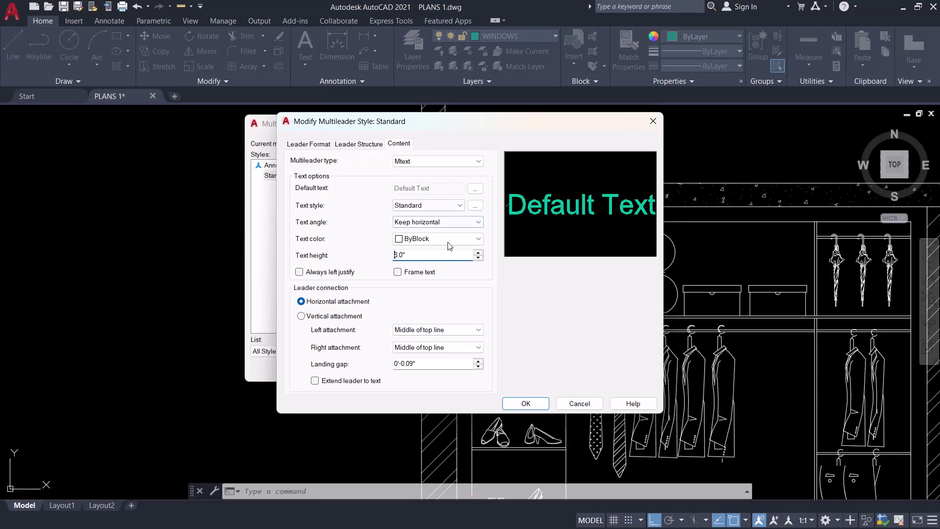
Confirm the changed multileader text settings and make Standard the current multileader style.
click(416, 257)
click(538, 405)
click(624, 167)
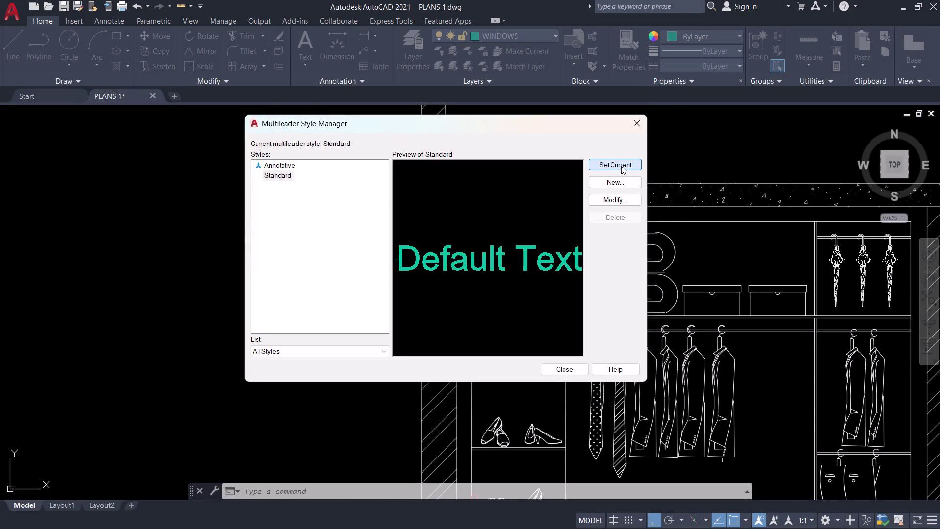
click(642, 113)
click(640, 117)
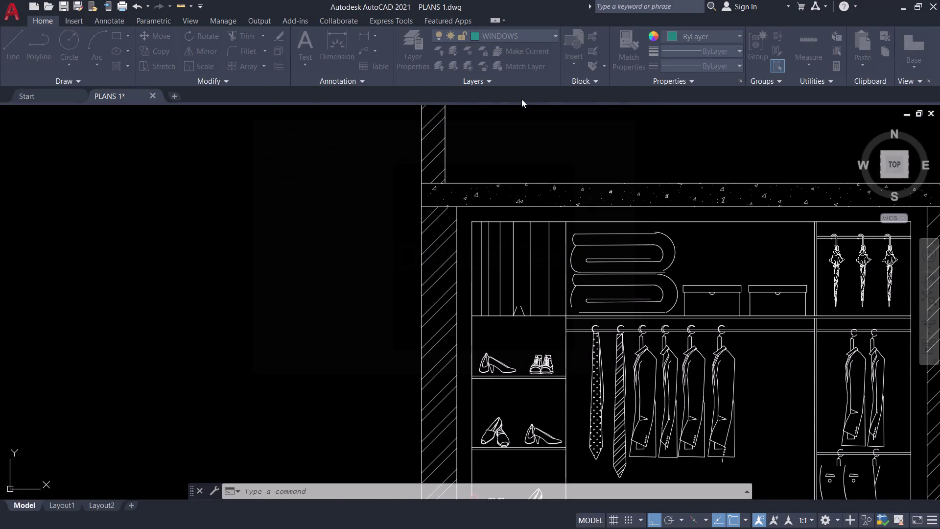
Draw an empty trial multileader at the left wall, then erase it.
click(362, 50)
click(362, 50)
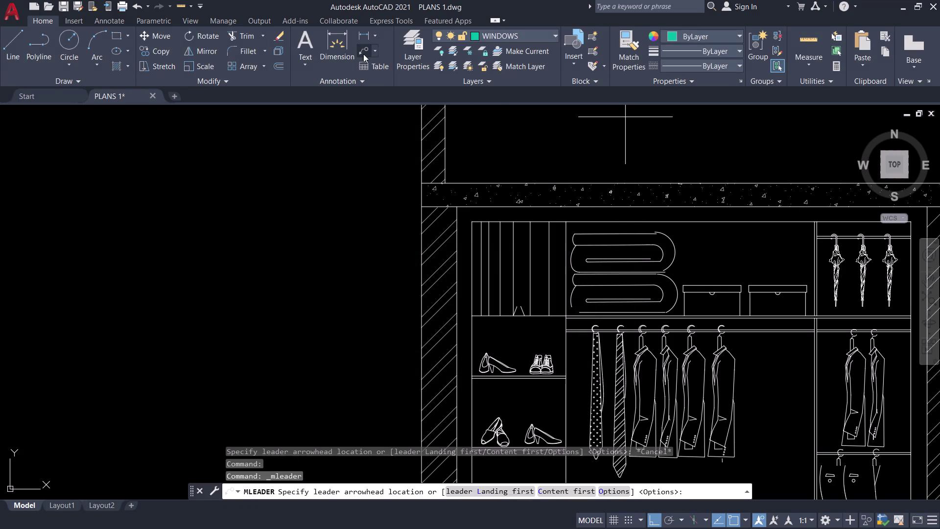
click(428, 267)
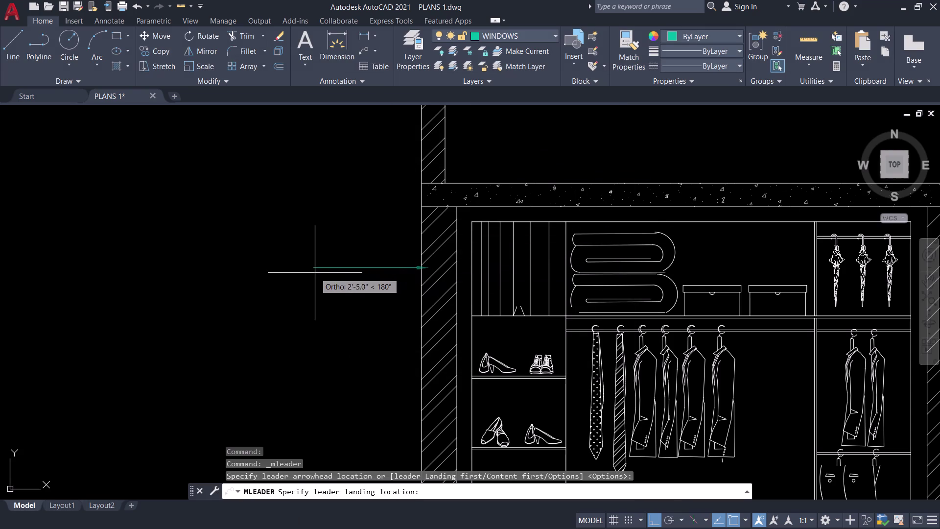
click(301, 270)
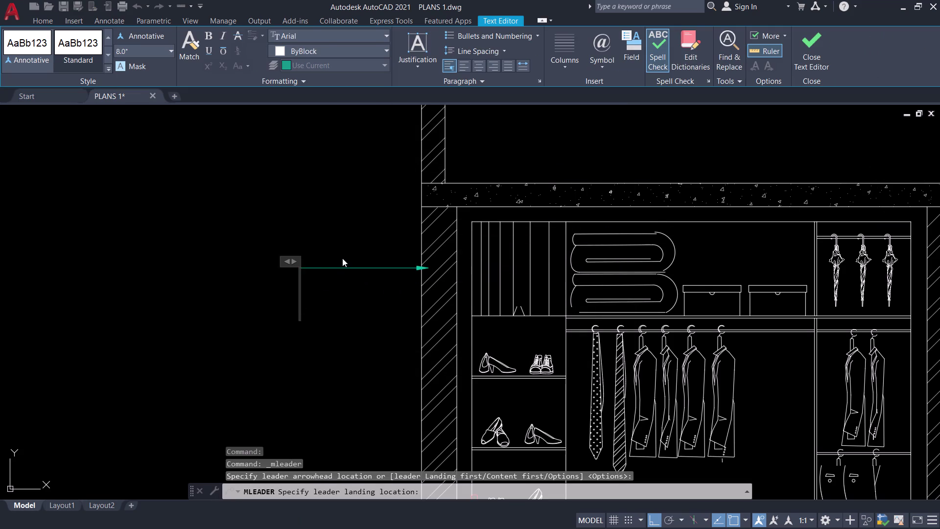
key(Escape)
click(360, 271)
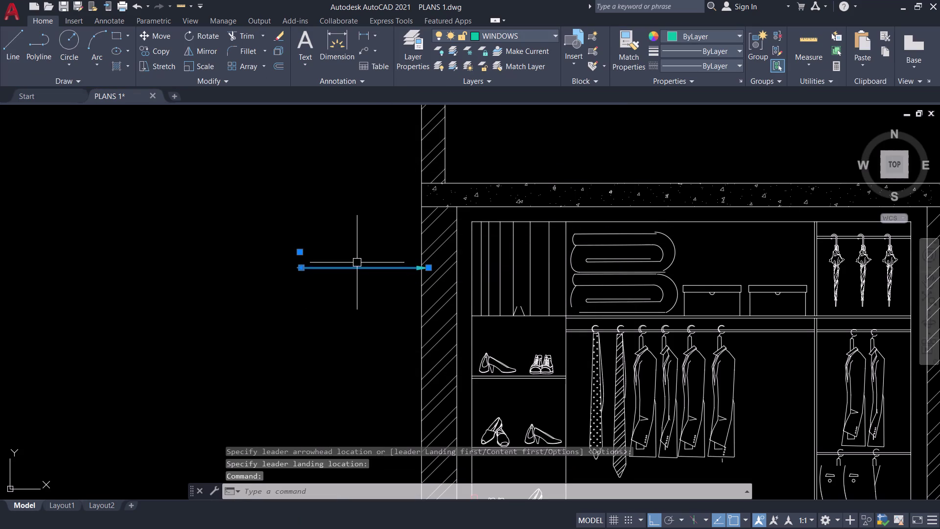
key(e)
key(space)
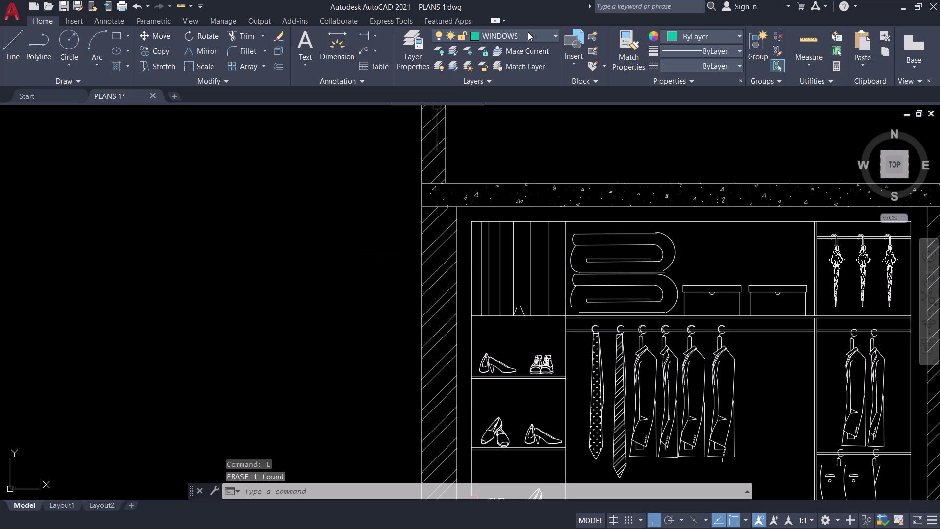
click(528, 32)
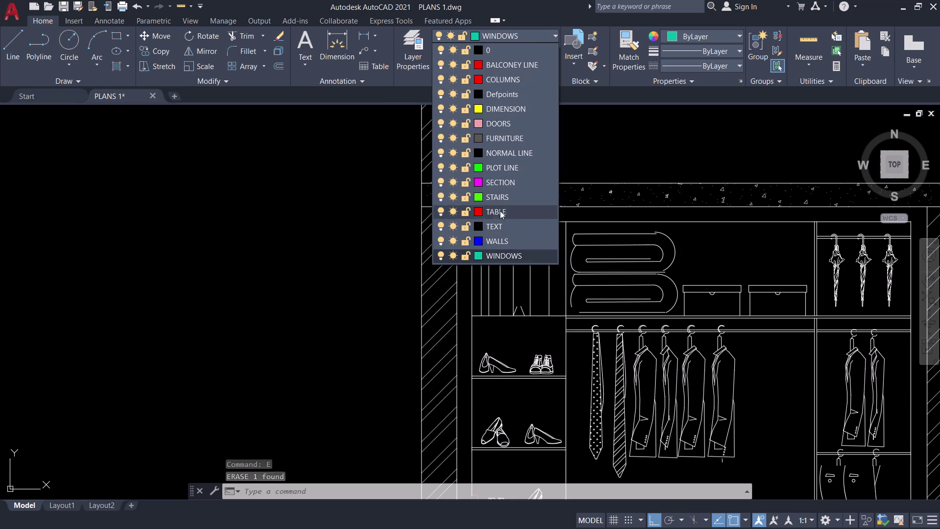
On the DIMENSION layer, point a BRICK WALL 9" multileader at the left wall, landing to its left.
click(504, 110)
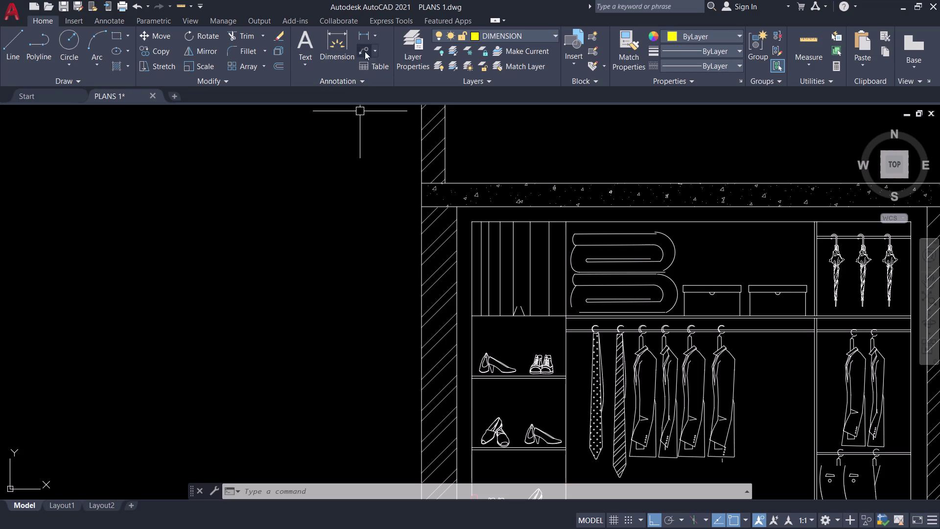
click(366, 52)
click(436, 266)
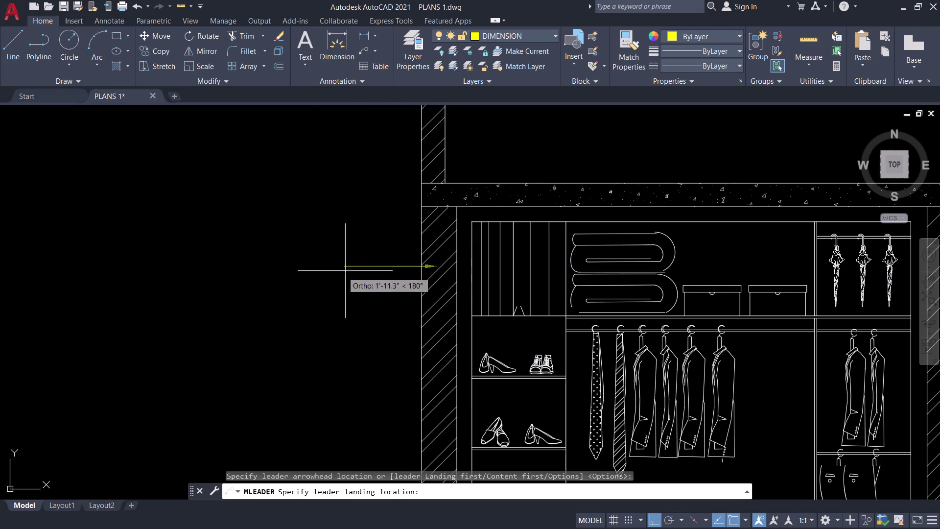
click(316, 277)
text(BR)
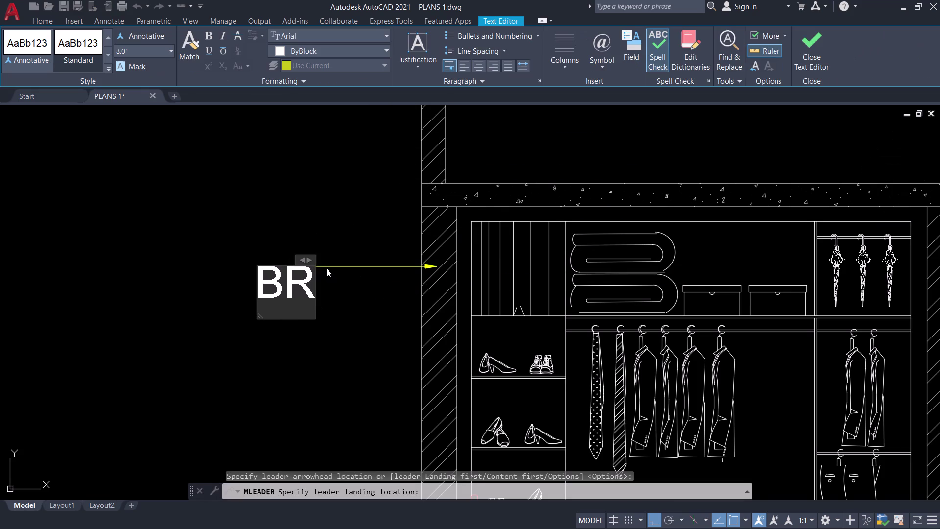
text(ICK)
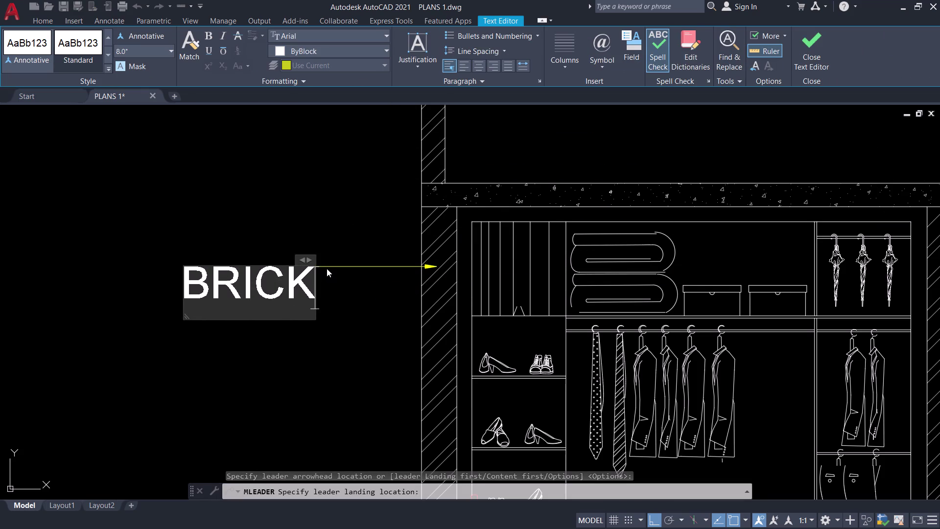
key(space)
text(WAL)
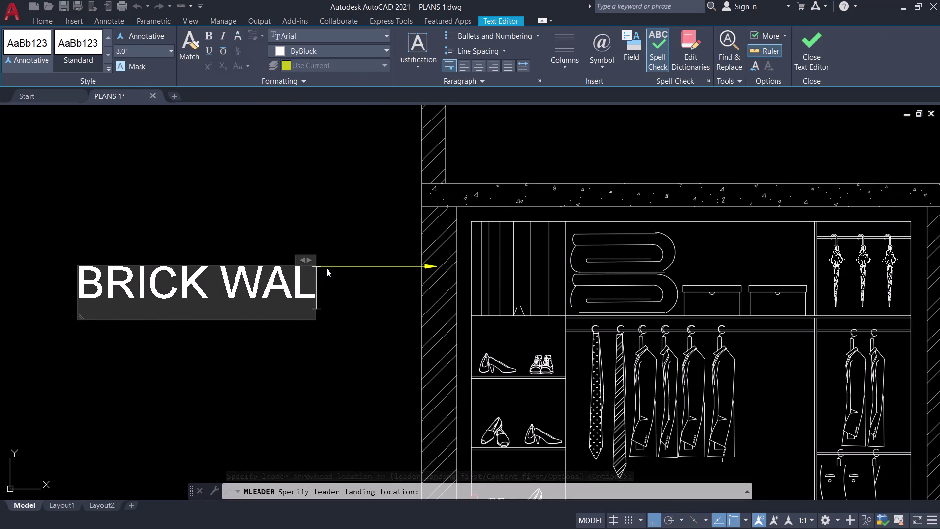
text(L)
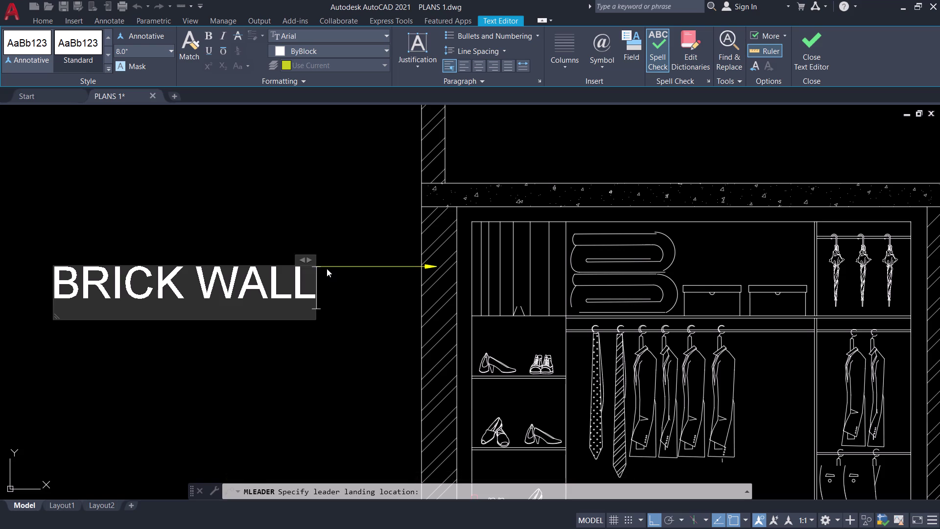
key(space)
text(9)
key(shift+quotedbl)
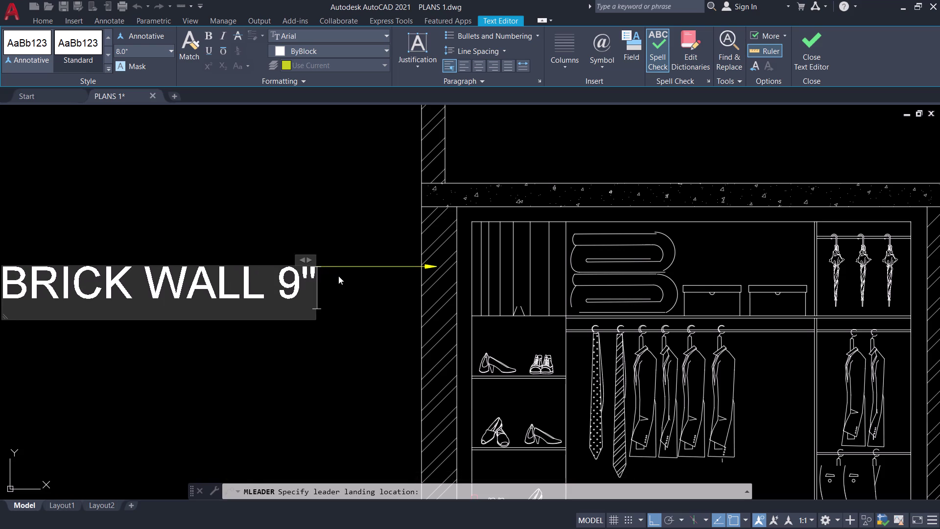
click(336, 227)
scroll(down, 3)
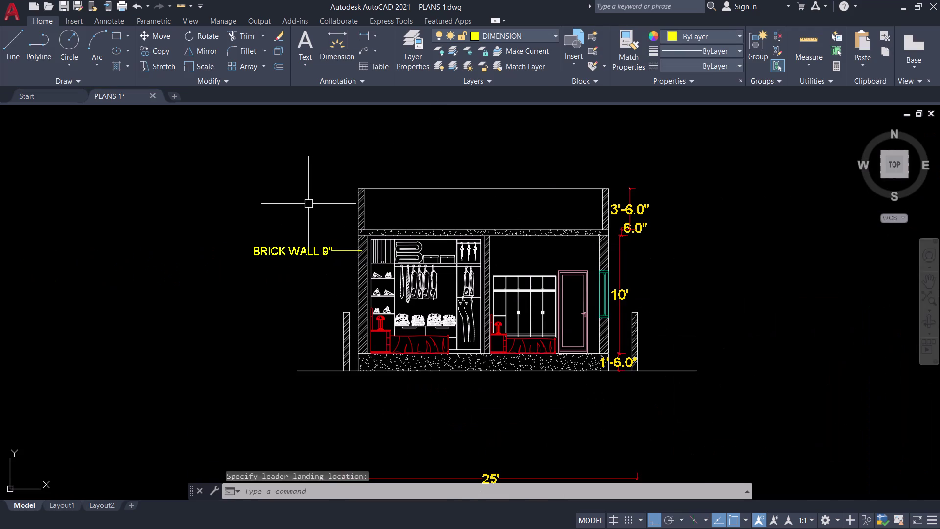
middle_drag(306, 203, 220, 205)
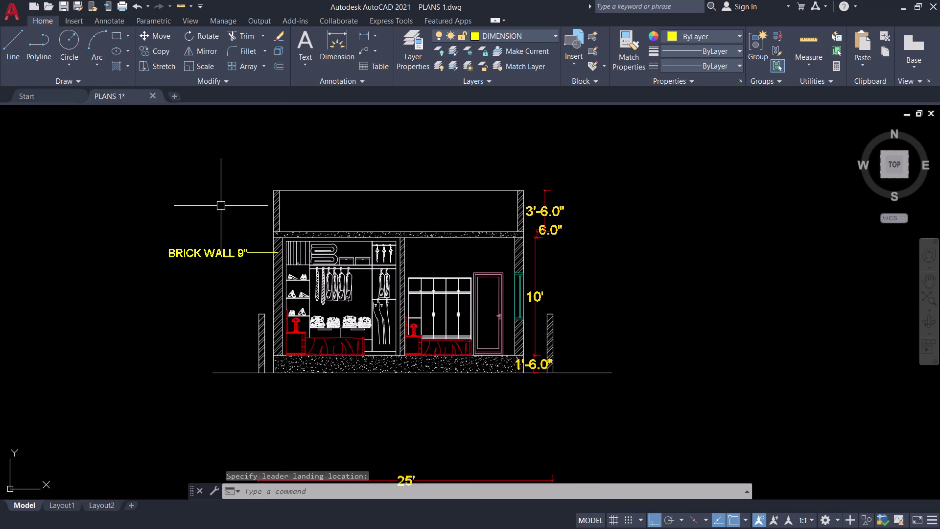
Point a PARAPET WALL multileader at the wall above the roof slab, landing to its left.
key(space)
scroll(up, 3)
scroll(up, 3)
click(361, 176)
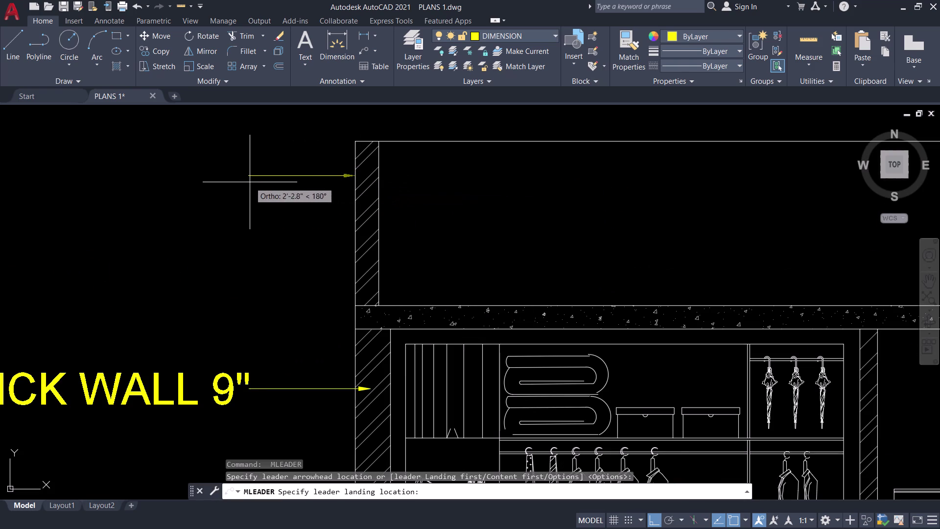
click(230, 180)
text(PAP)
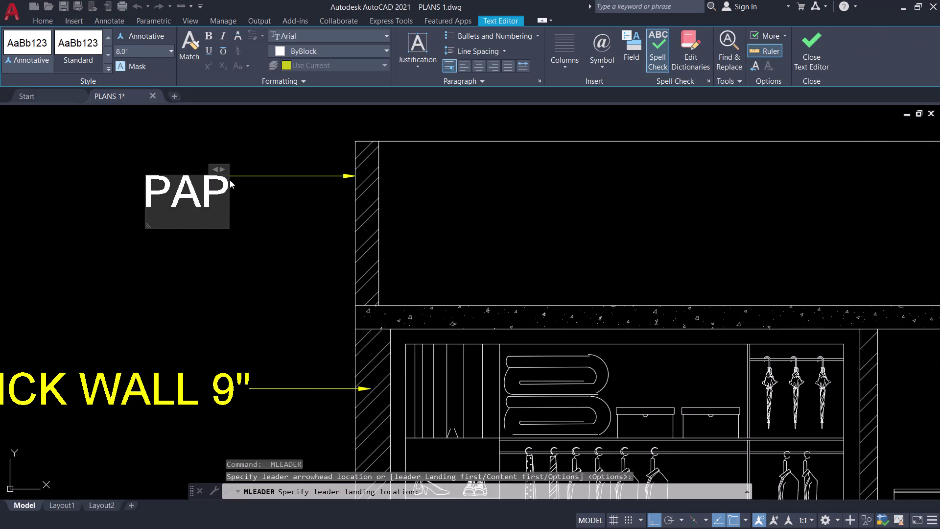
key(BackSpace)
text(RAP)
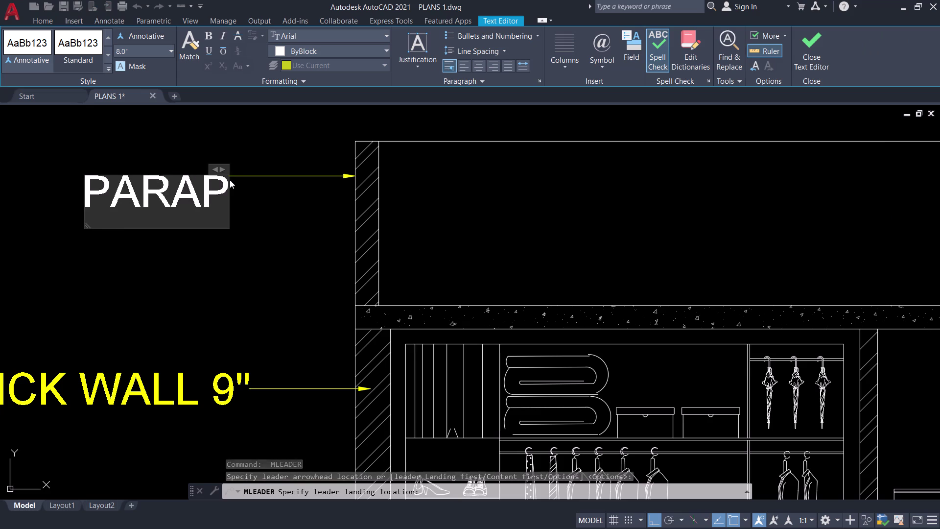
text(ET)
key(space)
text(WA)
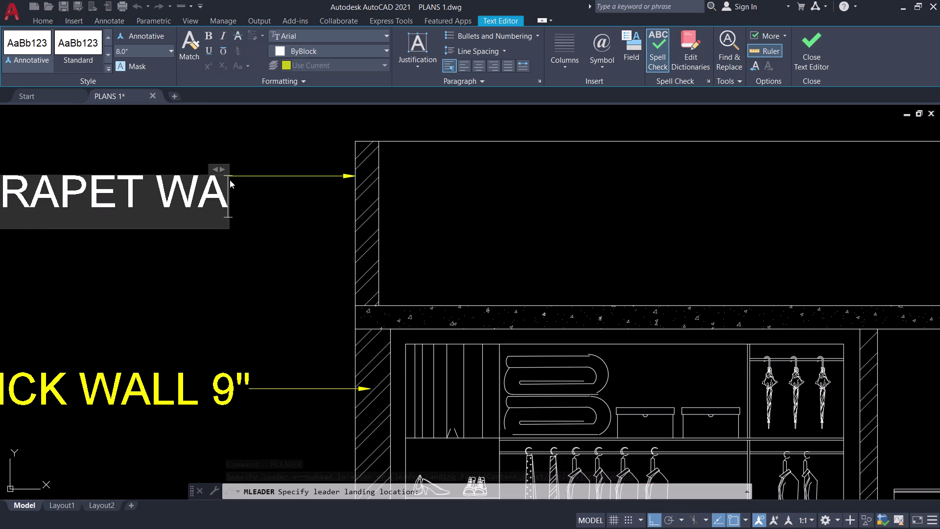
text(LL)
click(294, 232)
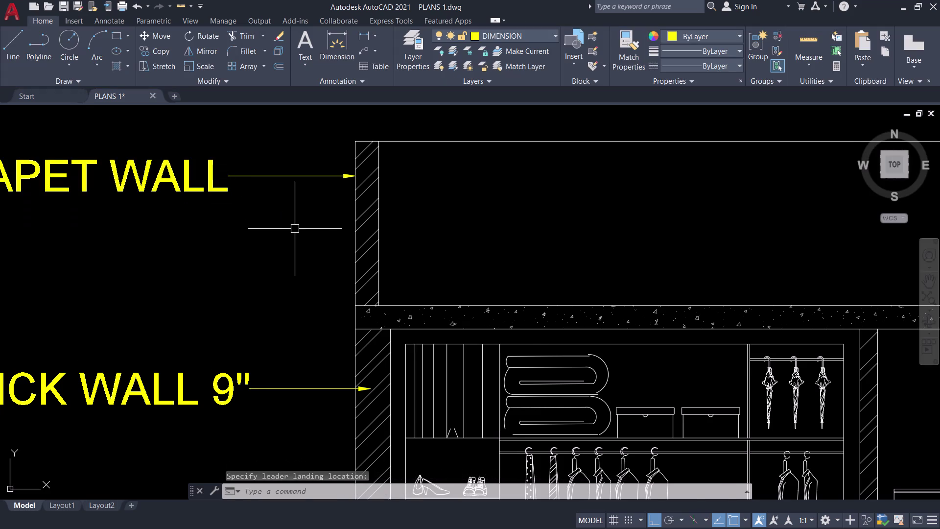
scroll(down, 3)
scroll(down, 3)
Label the low compound wall left of the elevation with a COMPUND WALL 6" multileader.
middle_drag(281, 229, 217, 226)
key(space)
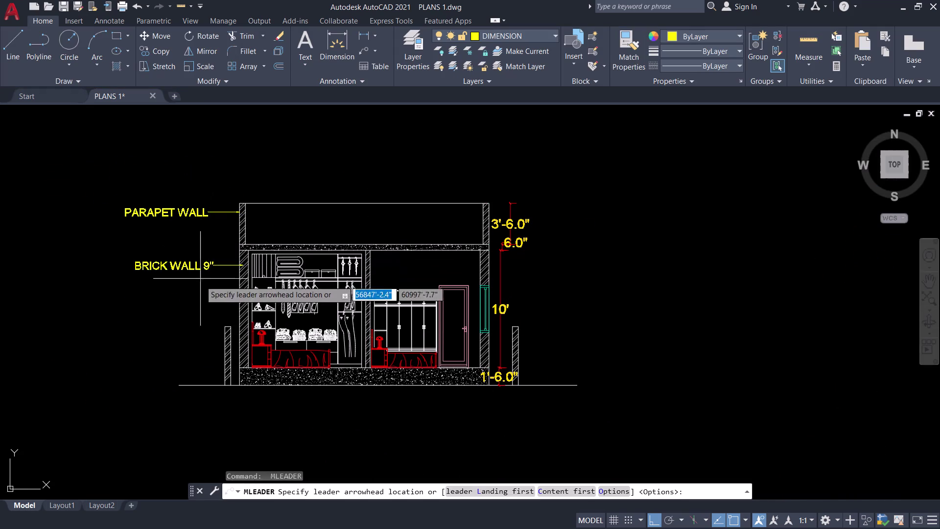
scroll(up, 3)
scroll(up, 3)
click(228, 299)
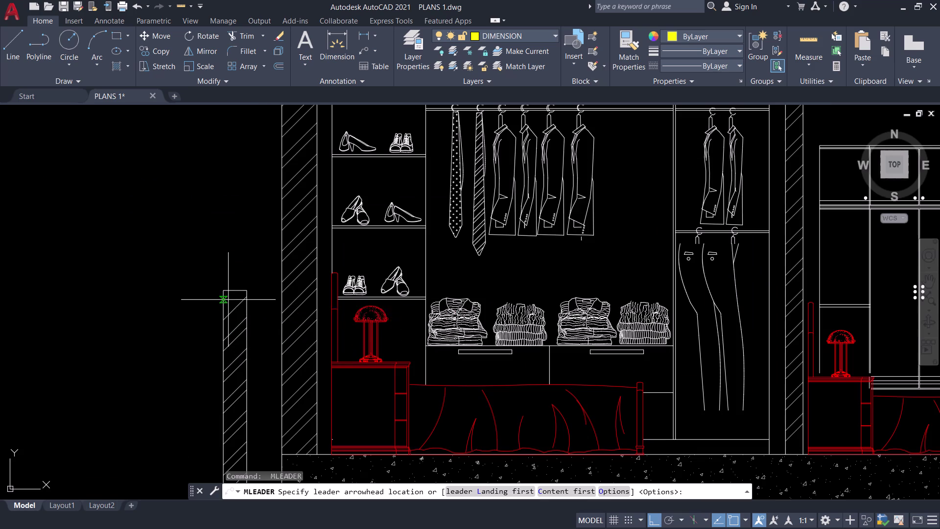
scroll(down, 3)
click(105, 297)
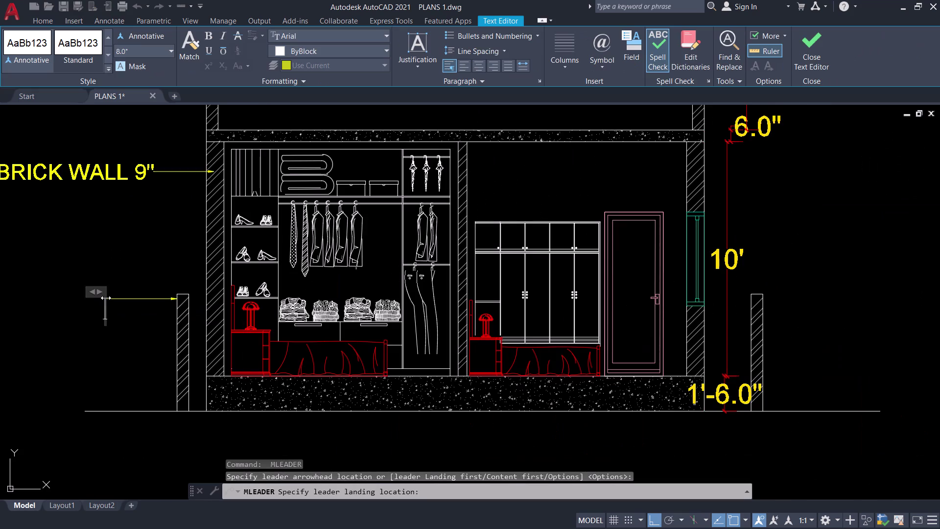
text(COMPU)
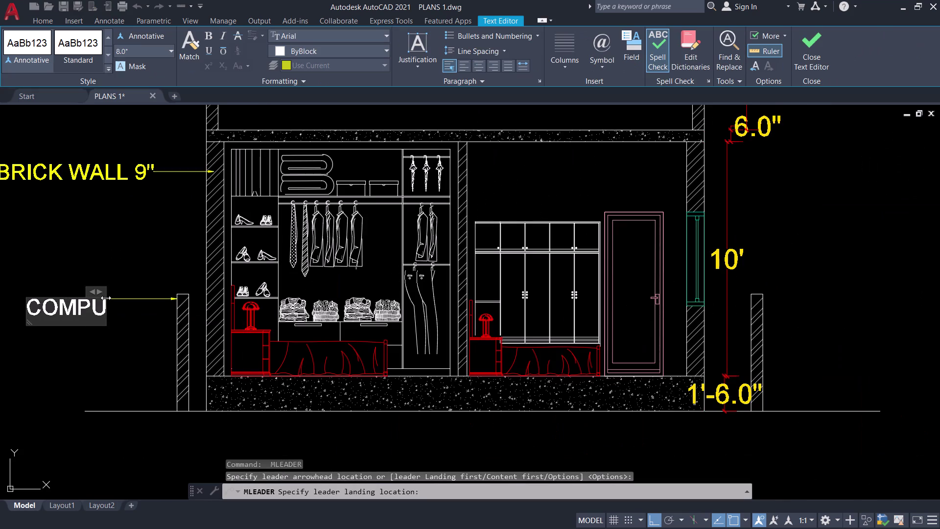
text(ND)
key(space)
text(WA)
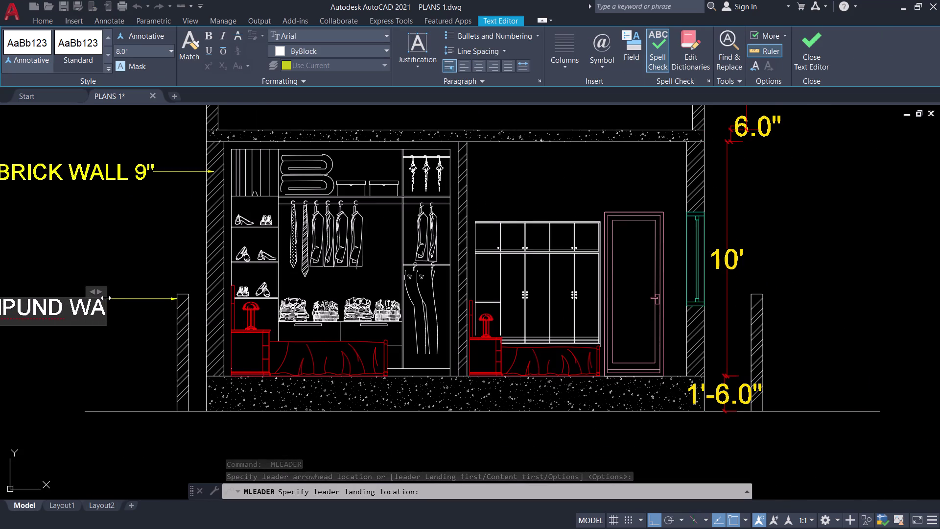
text(LL)
key(space)
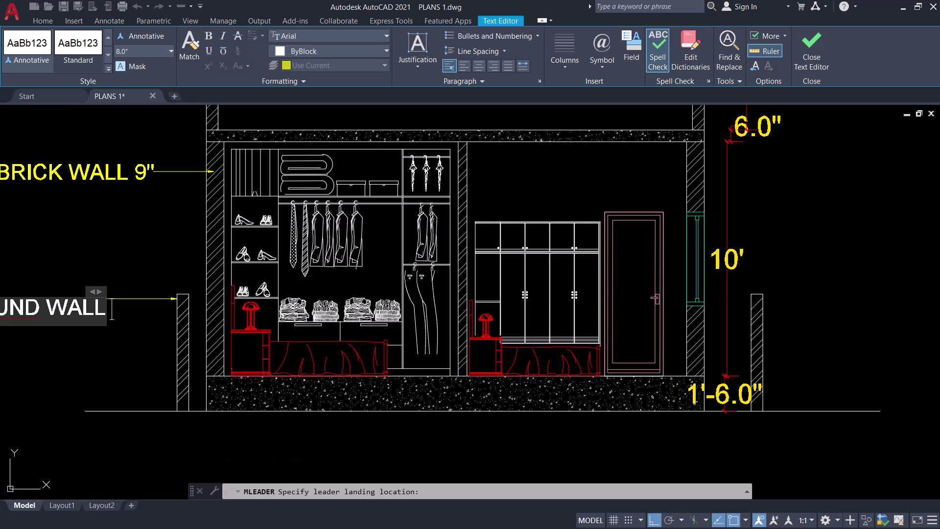
text(6")
click(132, 259)
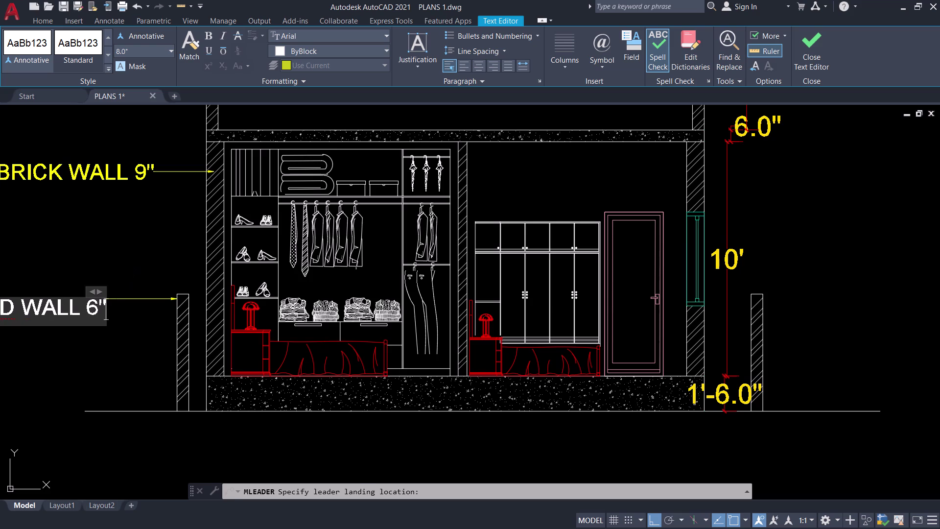
scroll(down, 3)
middle_drag(116, 273, 170, 271)
middle_drag(160, 271, 121, 270)
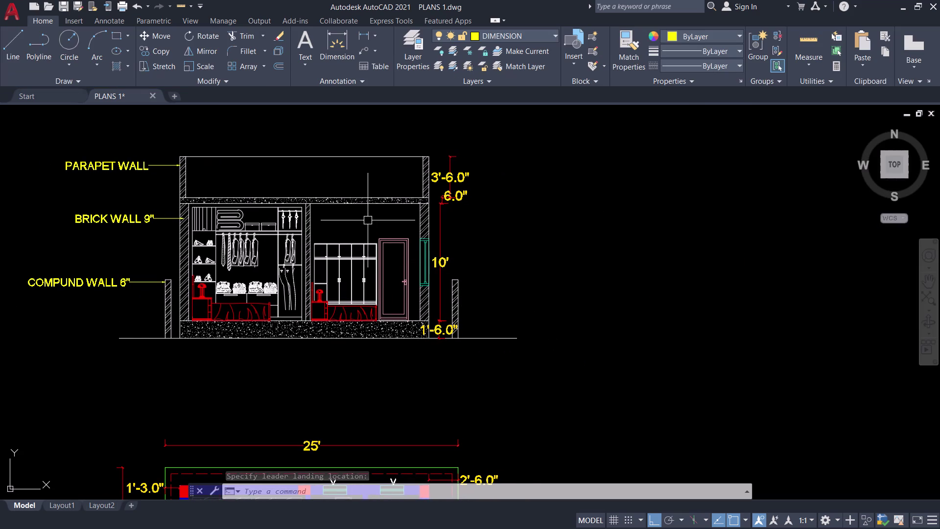
key(space)
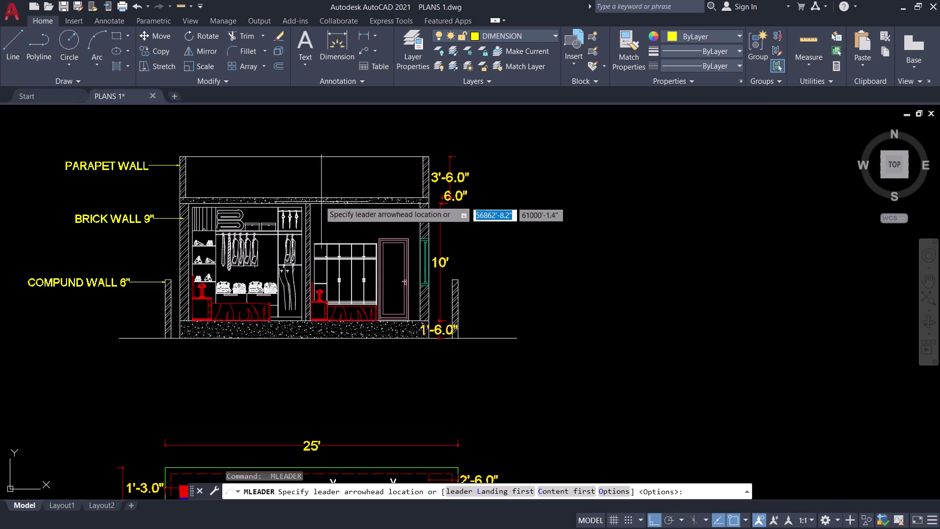
Draw a SLAB multileader from the roof slab to a landing above it.
scroll(up, 3)
click(289, 211)
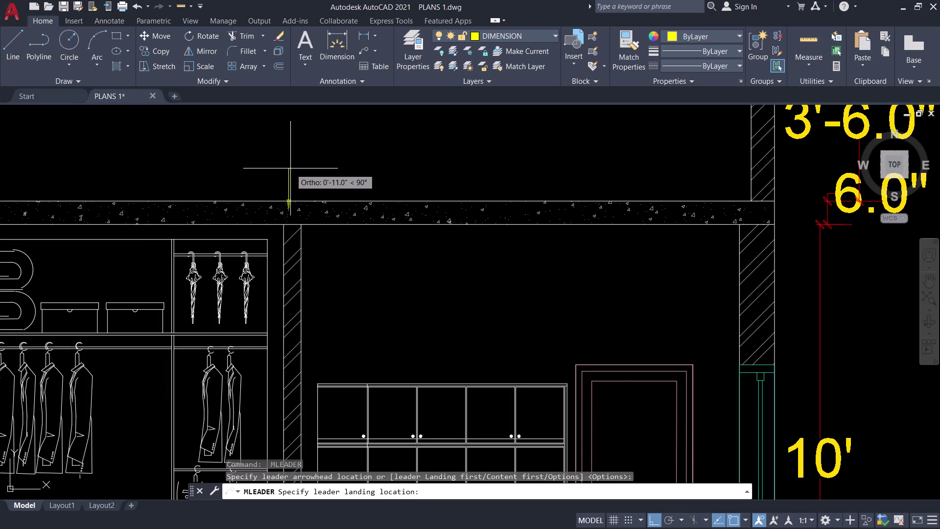
click(290, 169)
scroll(up, 3)
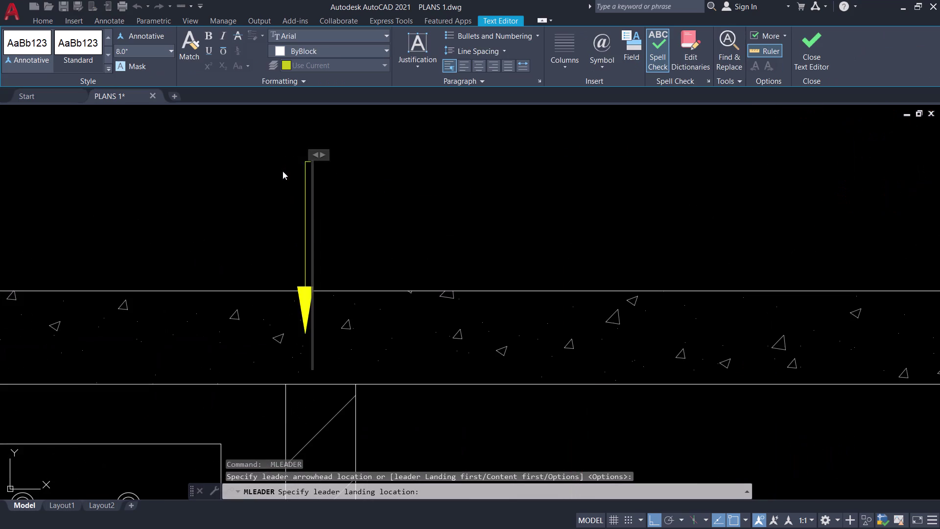
scroll(up, 3)
scroll(down, 3)
scroll(down, 3)
text(SLA)
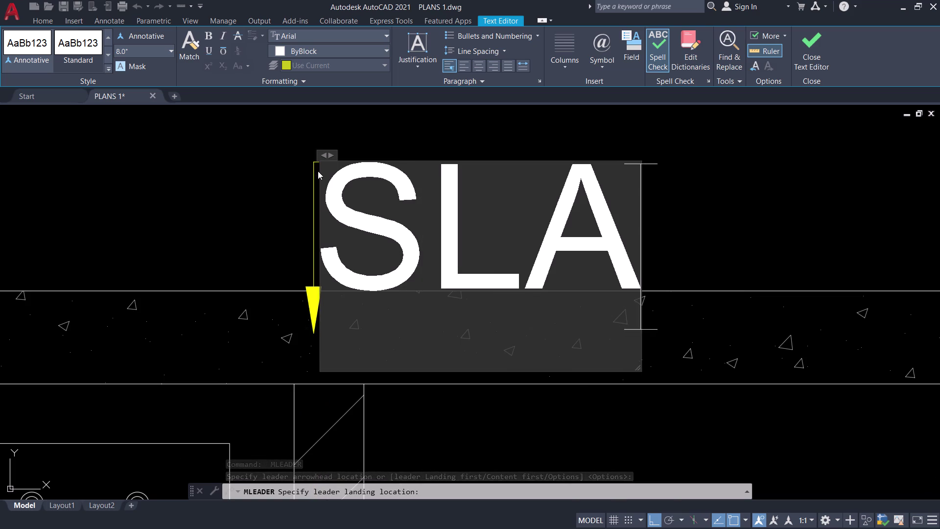
text(B)
click(300, 176)
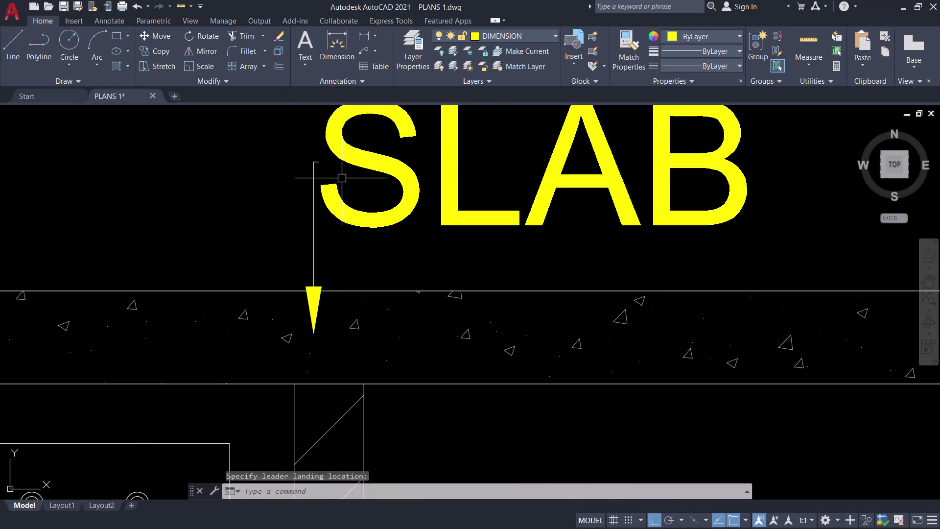
Move the SLAB leader's landing farther to the right.
scroll(down, 3)
click(329, 170)
scroll(up, 3)
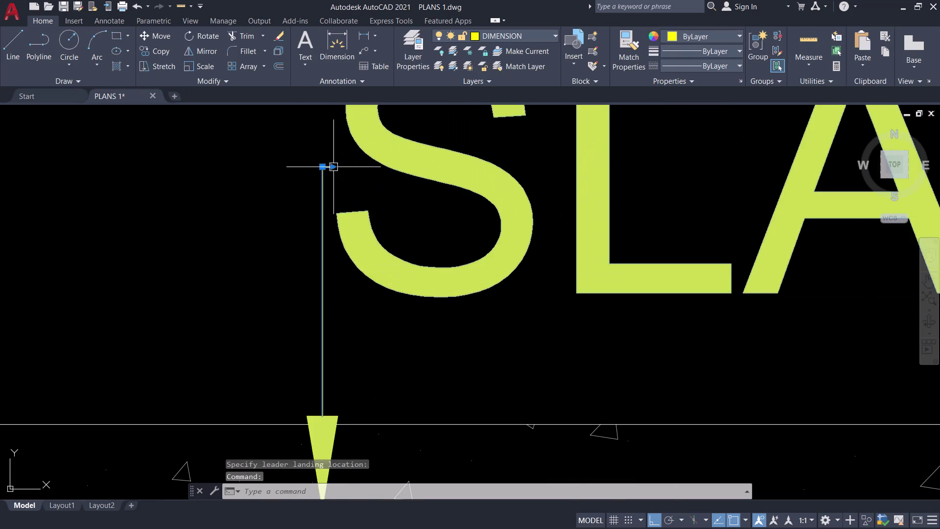
click(333, 168)
scroll(down, 3)
click(462, 169)
scroll(down, 3)
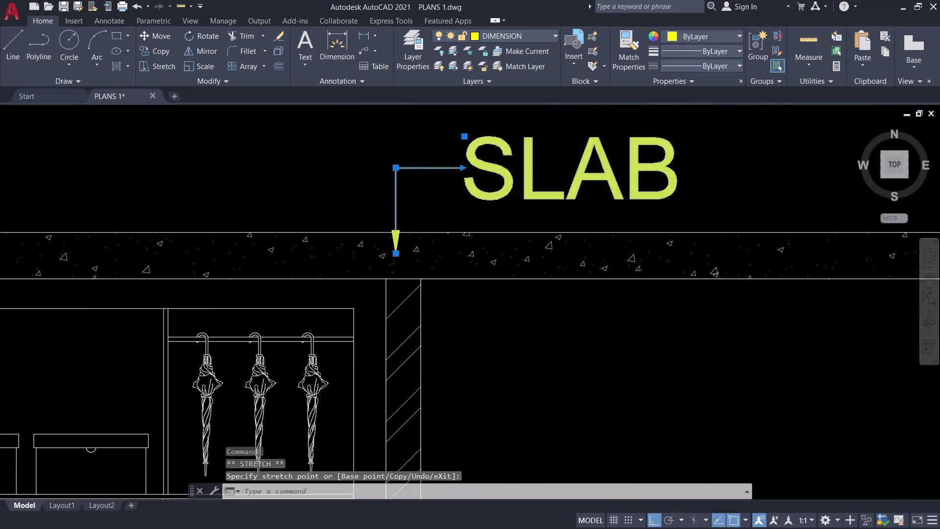
key(Escape)
scroll(down, 3)
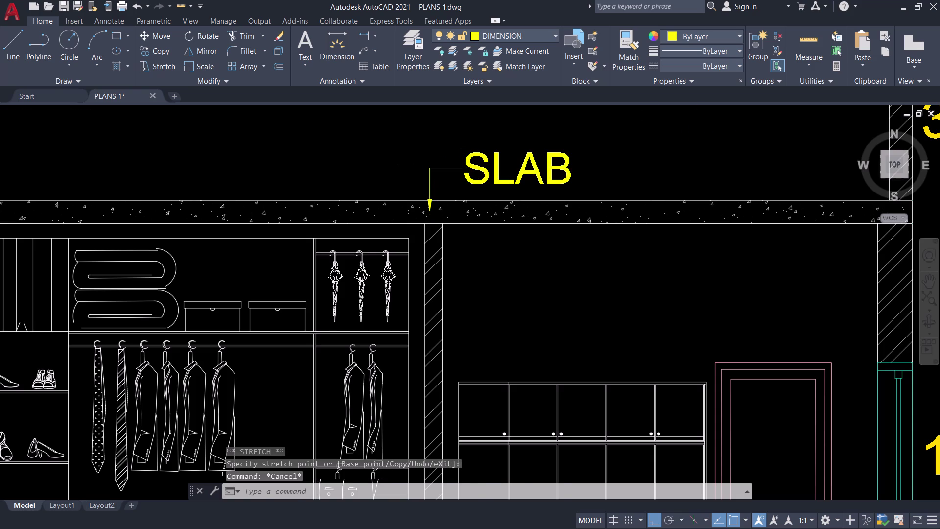
scroll(down, 3)
middle_drag(398, 163, 422, 132)
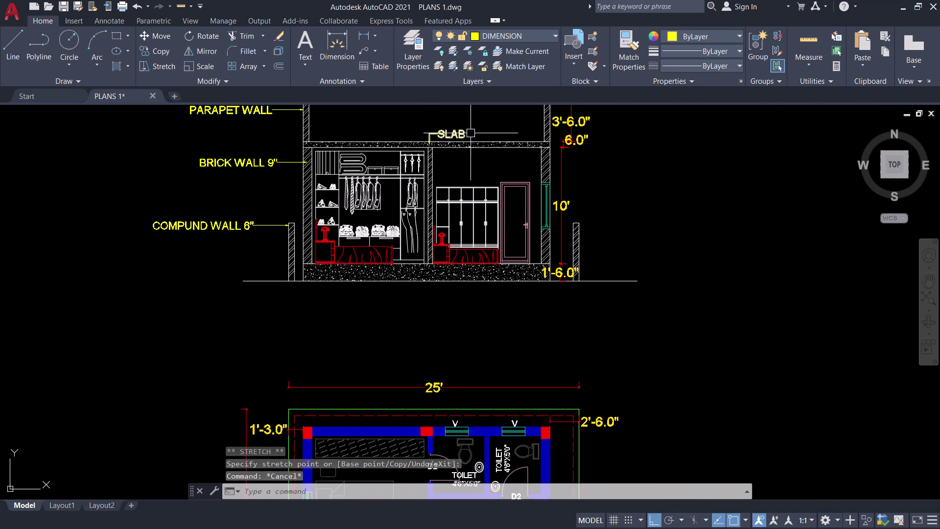
scroll(up, 3)
Edit the leader text so it reads SLAB 6".
click(442, 136)
click(445, 137)
double_click(441, 136)
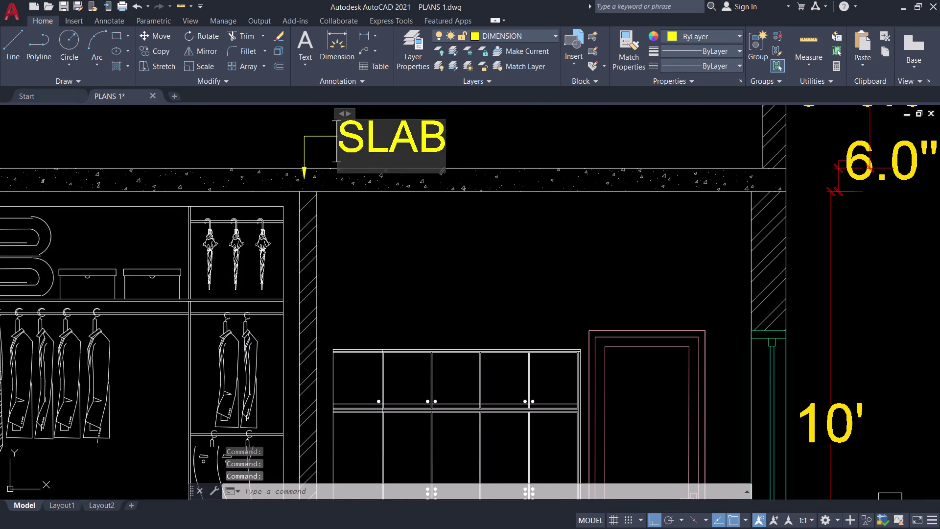
click(446, 138)
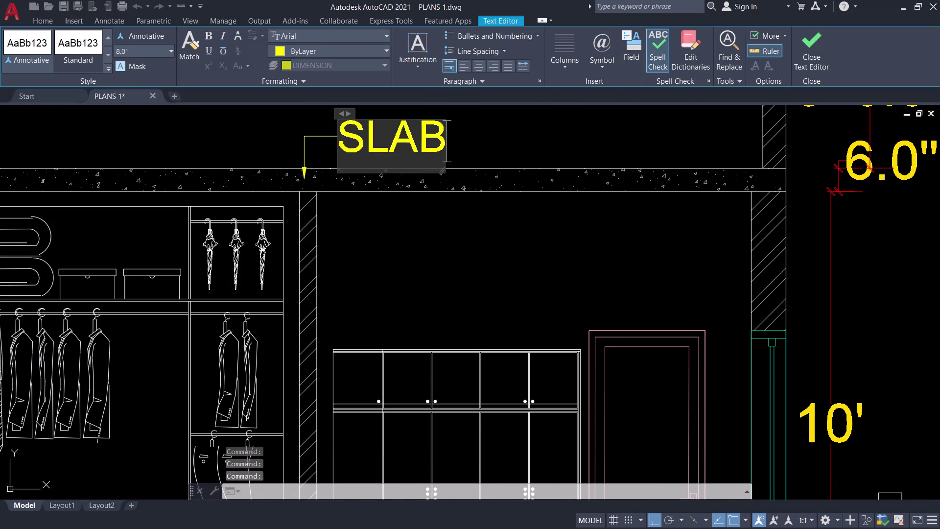
key(space)
text(6")
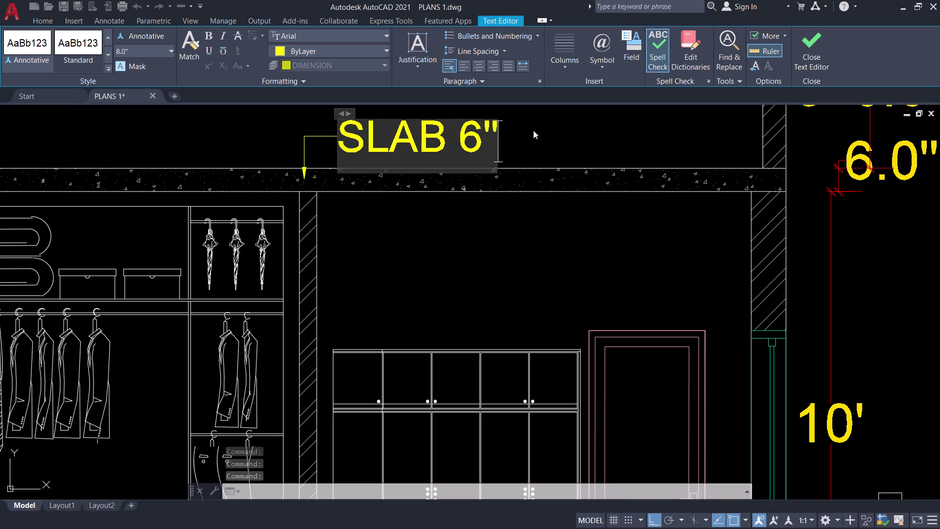
click(542, 131)
scroll(down, 3)
Dimension the left compound wall height as 5' with a linear dimension.
scroll(down, 3)
middle_drag(480, 211, 491, 196)
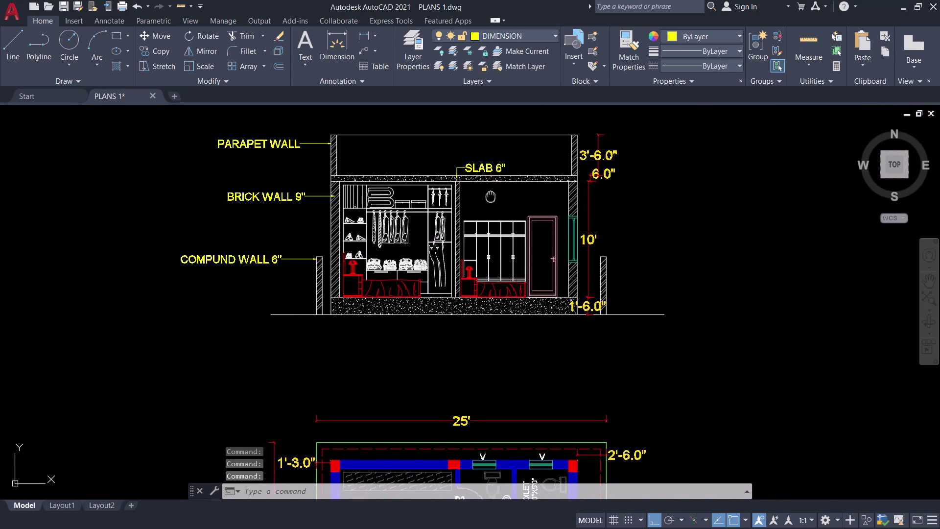
middle_drag(490, 196, 532, 149)
scroll(up, 3)
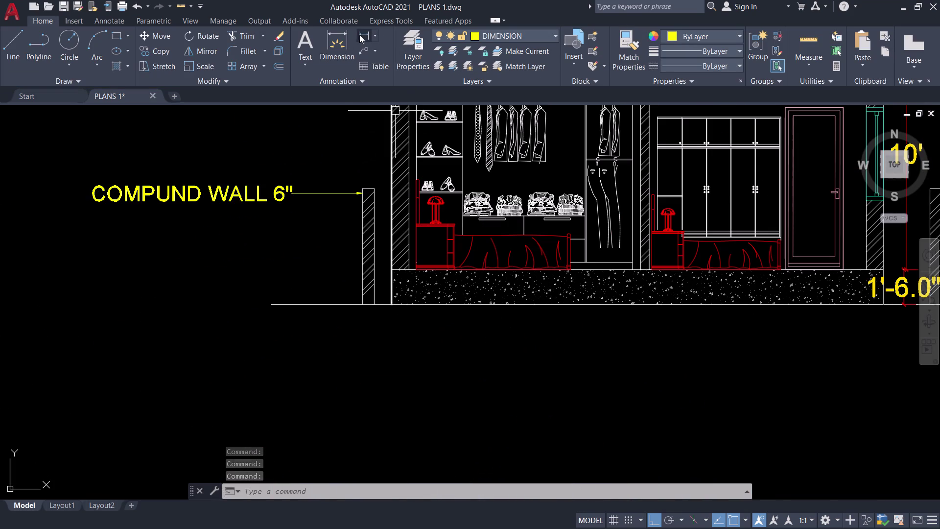
click(360, 35)
click(362, 190)
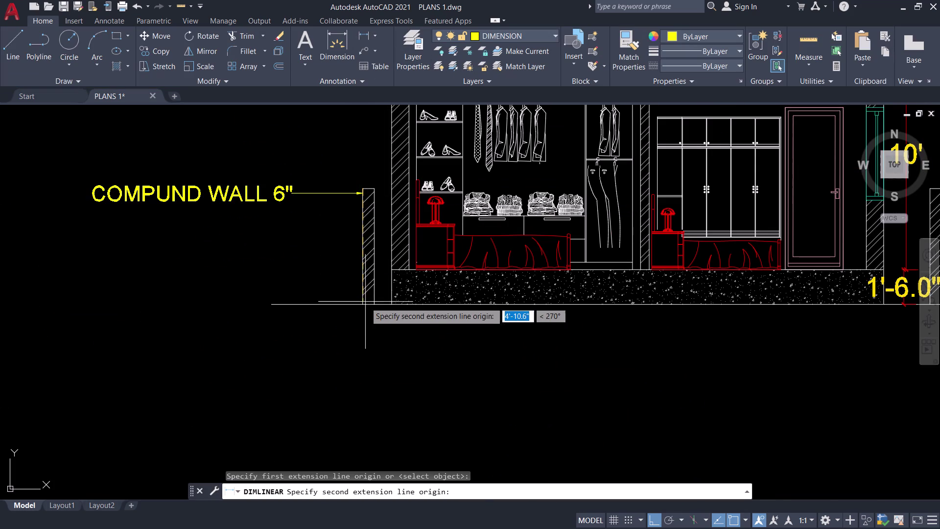
click(363, 303)
click(340, 287)
scroll(down, 3)
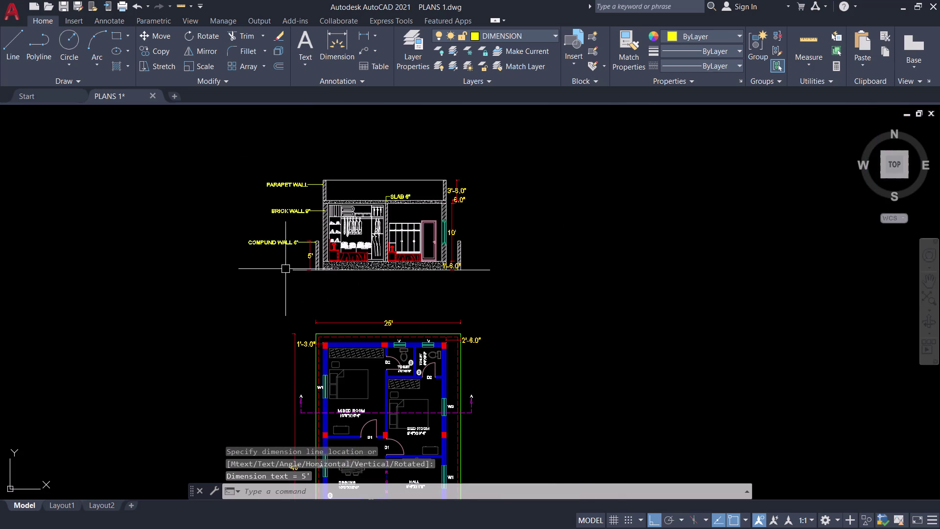
key(Escape)
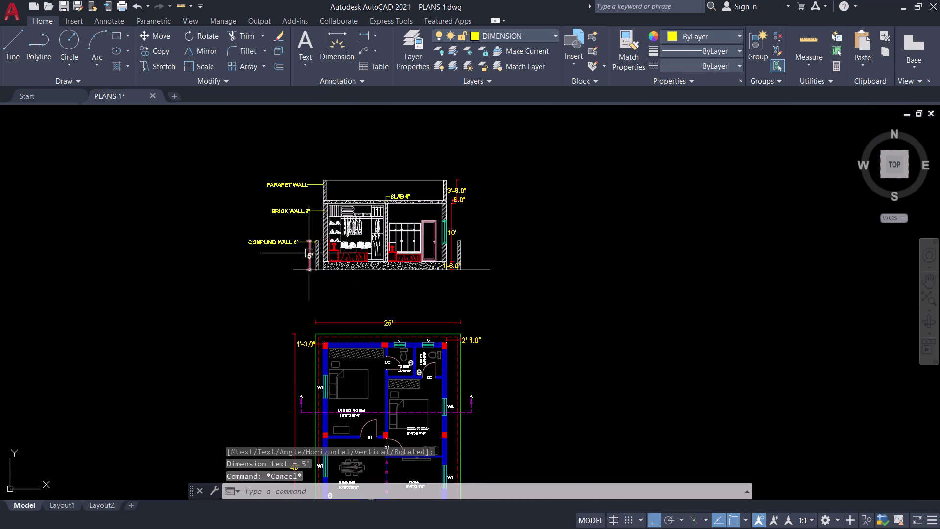
Erase the unwanted left compound wall dimension.
click(308, 252)
text(E)
key(space)
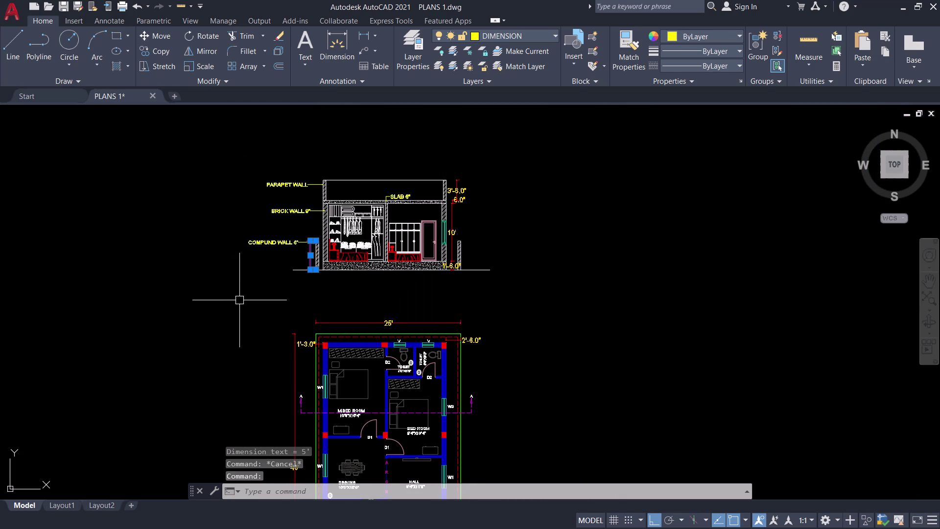
text(E)
key(space)
Add a 5' linear dimension beside the right compound wall.
scroll(up, 3)
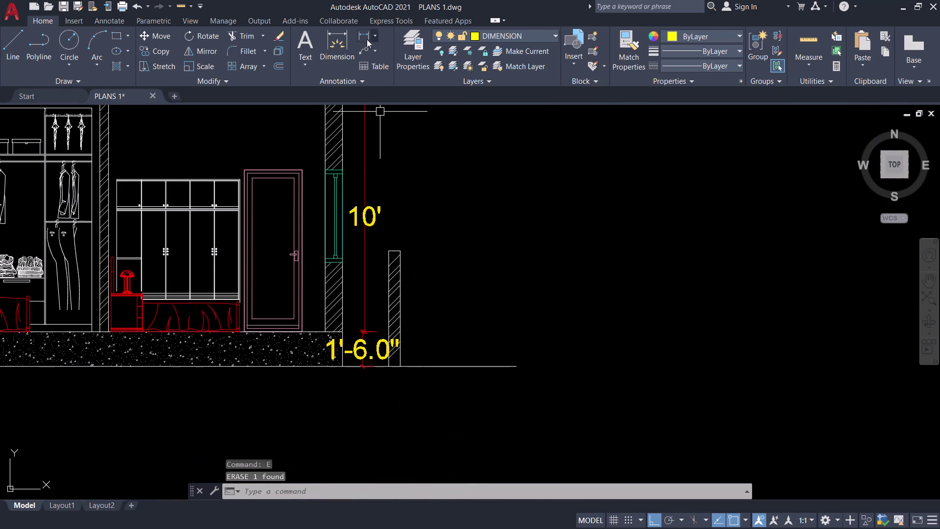
click(362, 37)
click(398, 250)
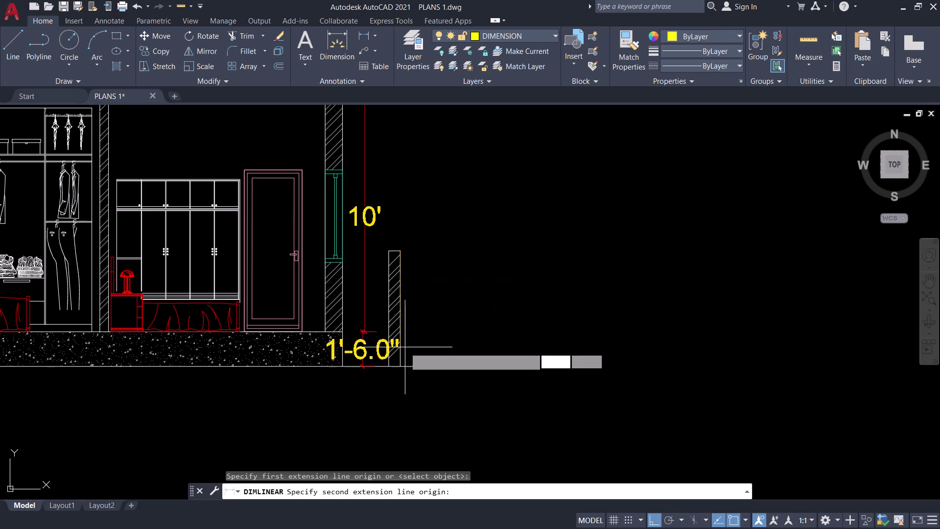
click(401, 366)
click(426, 344)
scroll(down, 3)
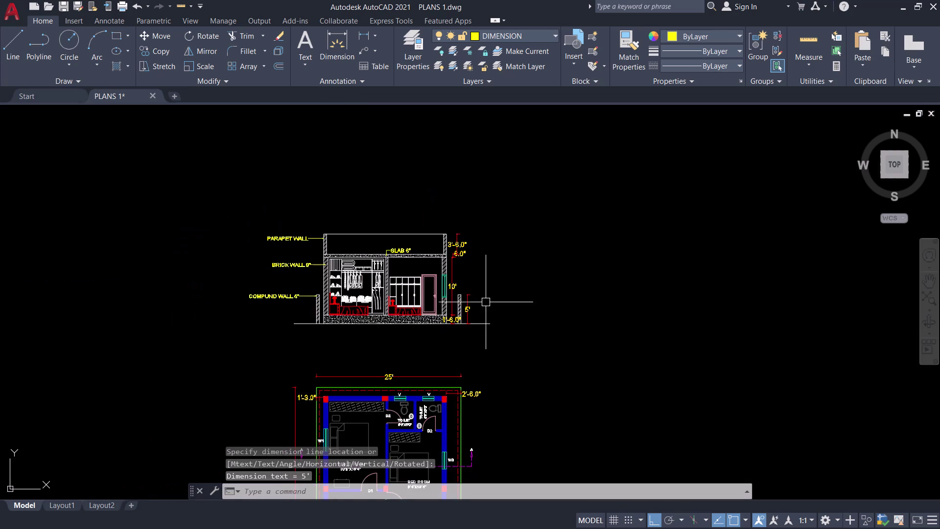
middle_drag(494, 284, 563, 197)
key(Escape)
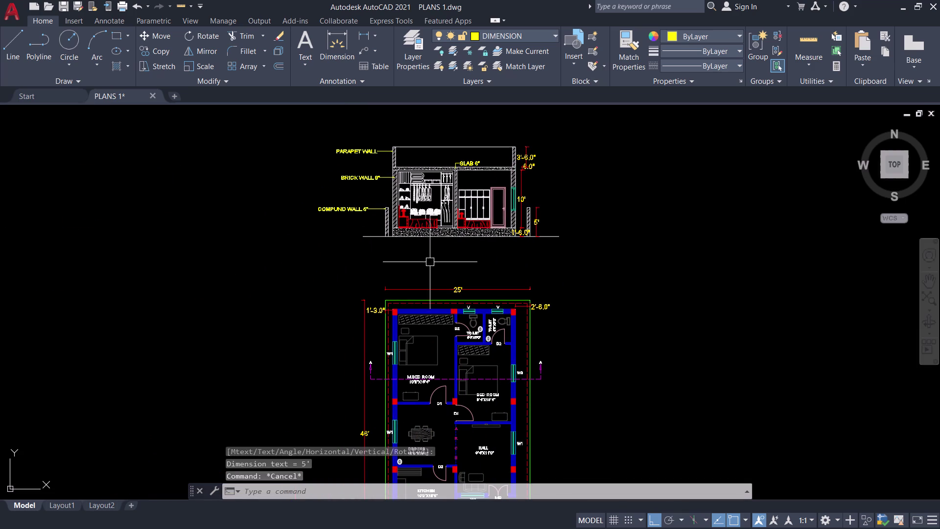
Pan down to bring the GROUND FLOOR PLAN title into view.
scroll(up, 3)
middle_drag(446, 249, 359, 310)
middle_drag(359, 310, 383, 251)
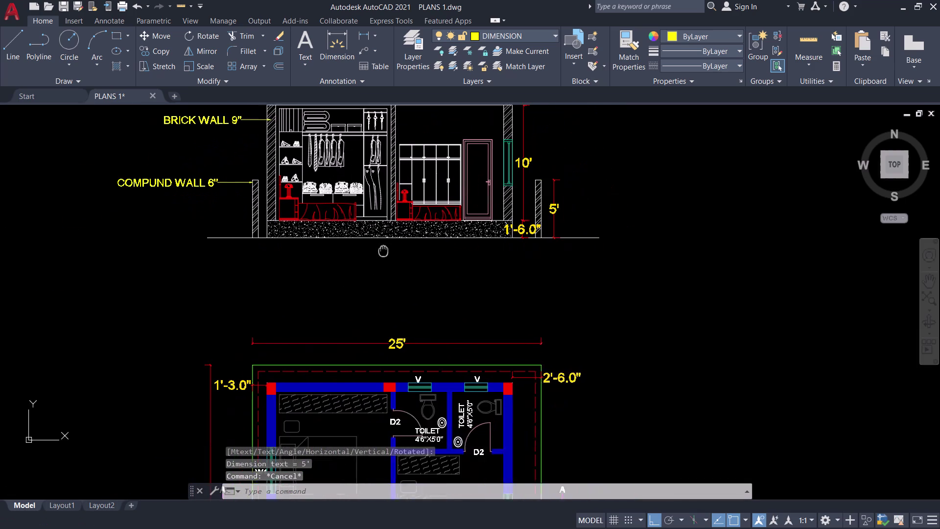
middle_drag(383, 251, 398, 229)
middle_drag(434, 271, 424, 170)
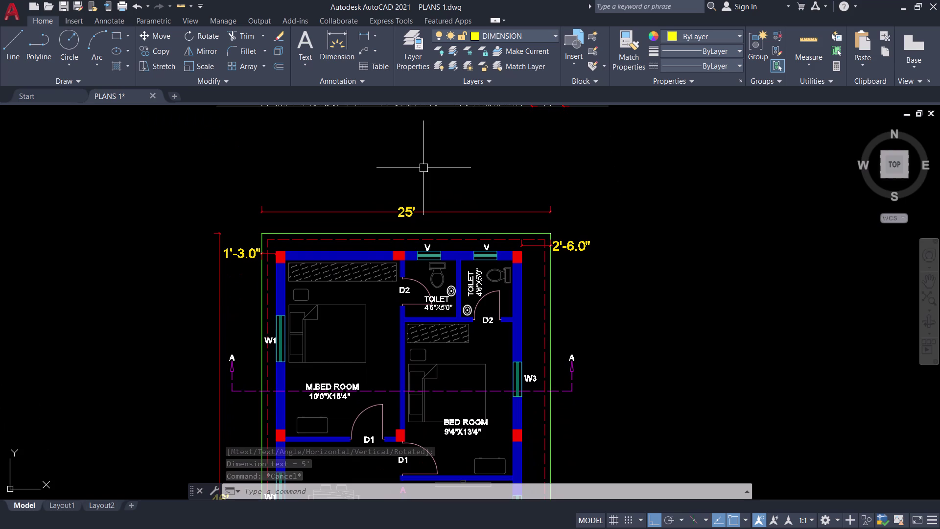
scroll(down, 3)
scroll(down, 3)
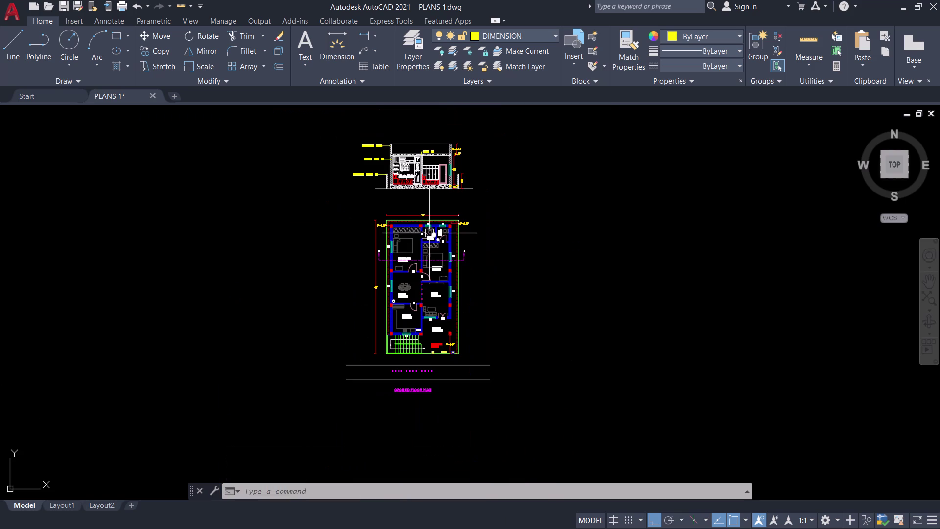
scroll(up, 3)
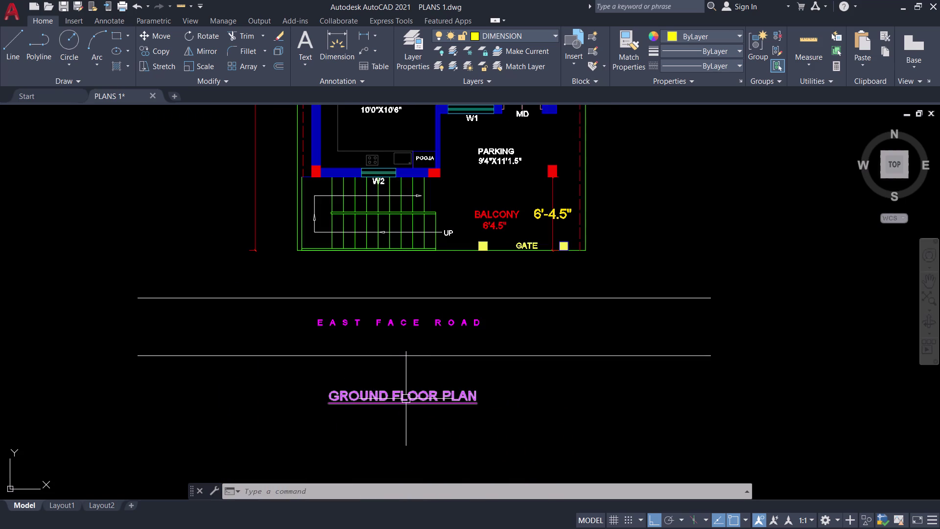
Copy the magenta GROUND FLOOR PLAN title to just below the elevation section.
click(407, 396)
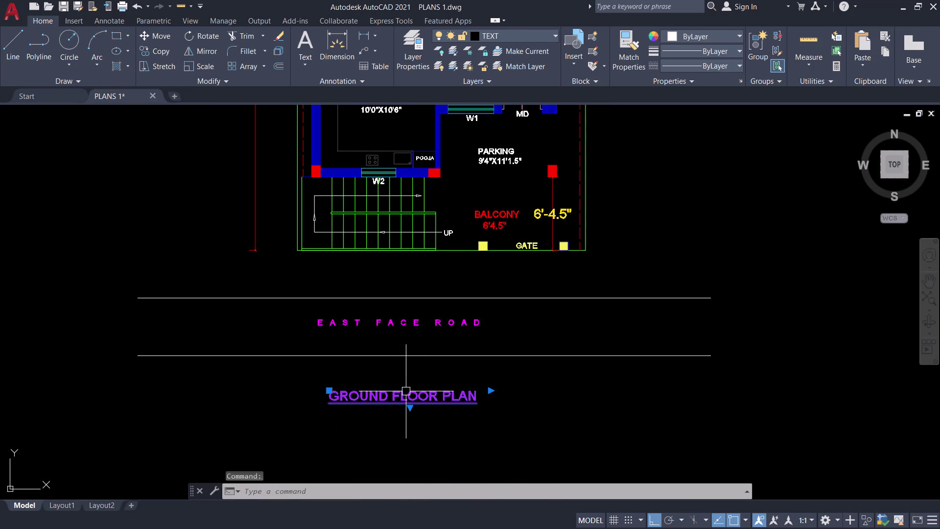
key(c)
text(O)
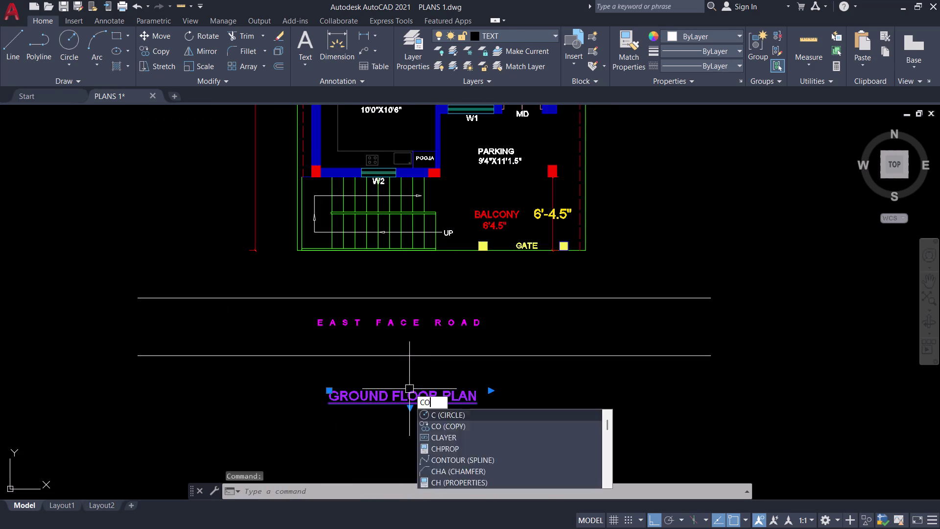
key(space)
click(413, 393)
scroll(down, 3)
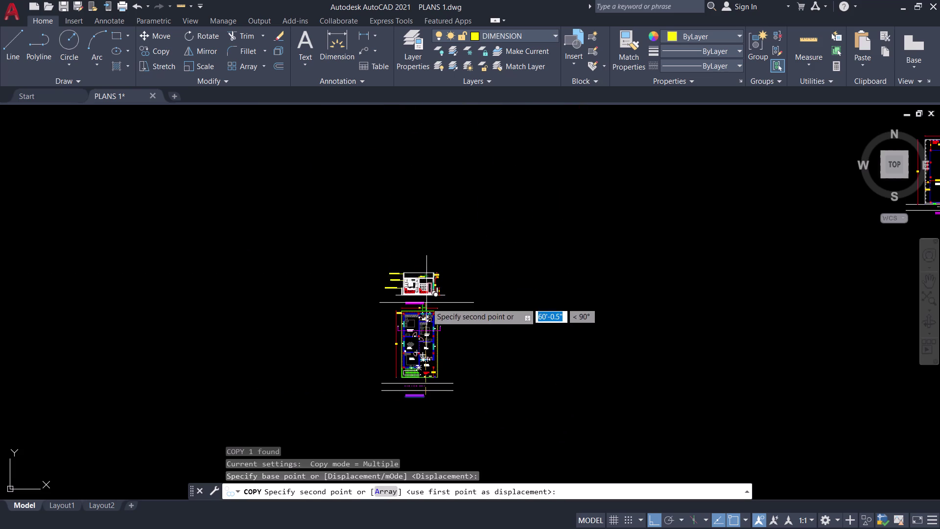
scroll(up, 3)
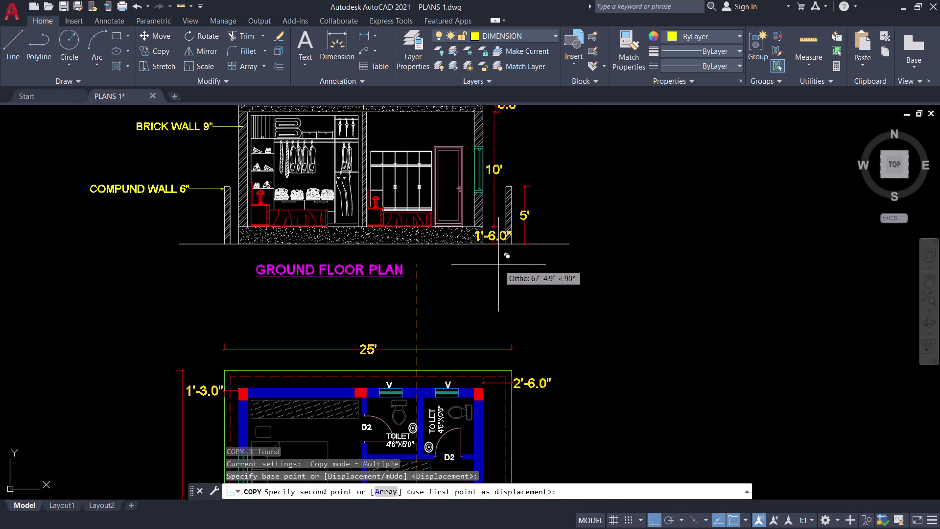
key(ctrl+l)
click(462, 257)
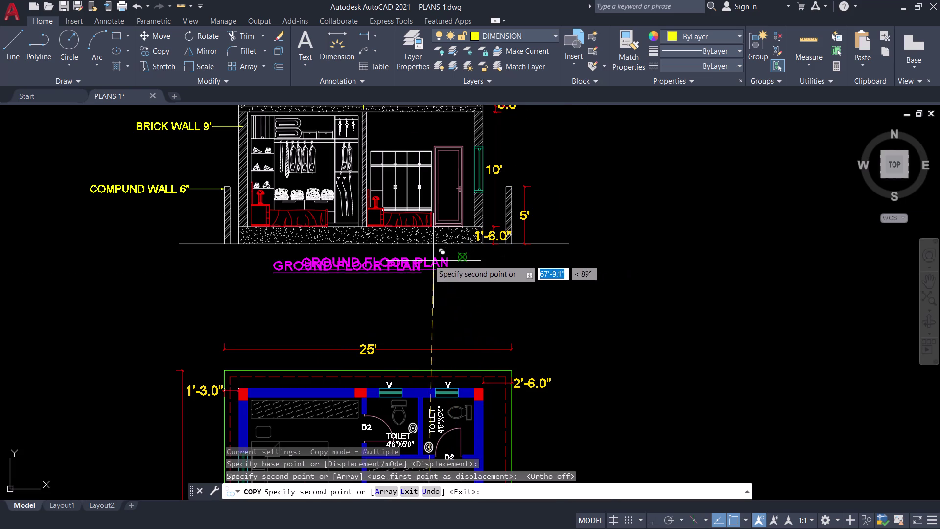
key(Escape)
Change the copied title's wording from GROUND FLOOR PLAN to 'SECTION @A-A'.
double_click(407, 264)
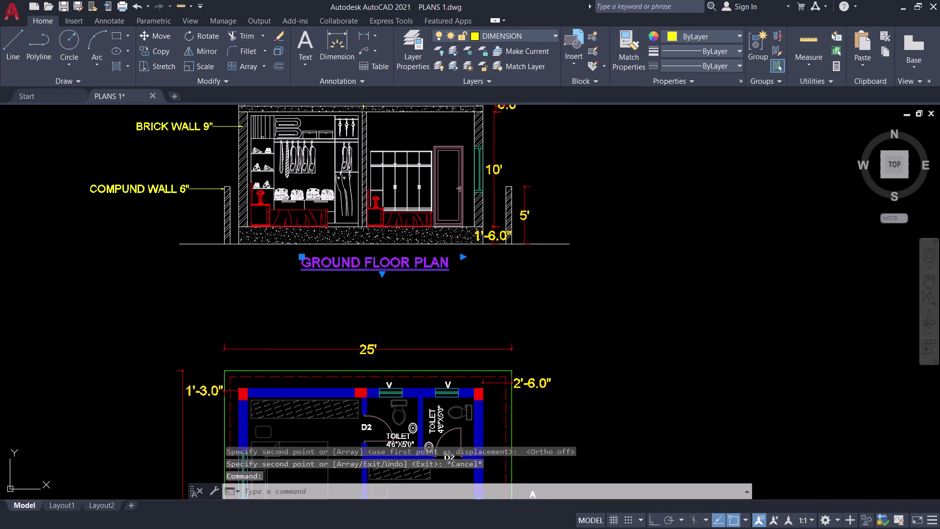
click(450, 265)
key(BackSpace)
key(BackSpace)
key(BackSpace)
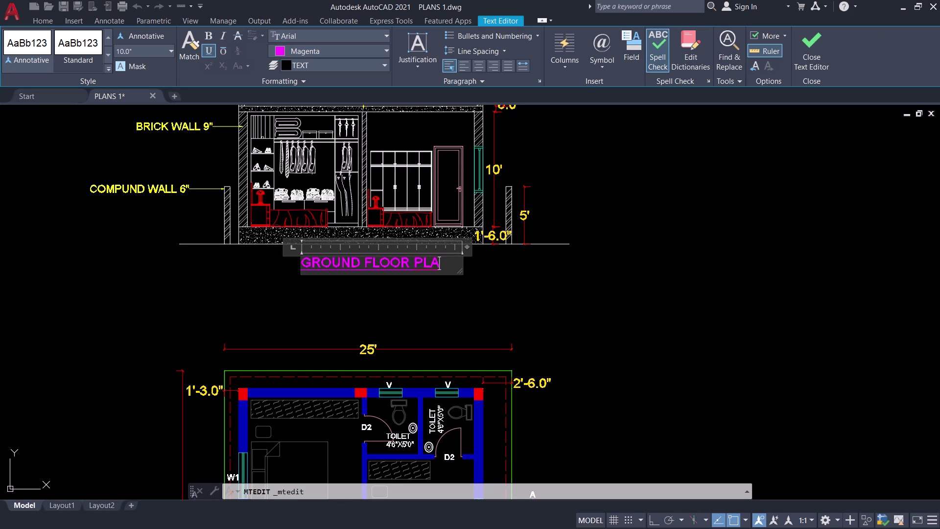
text(SEC)
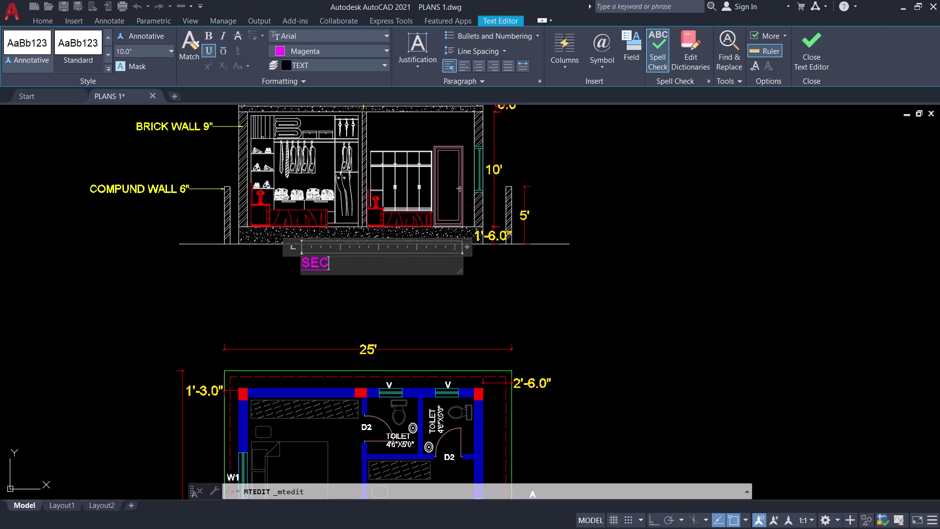
text(T)
text(ION)
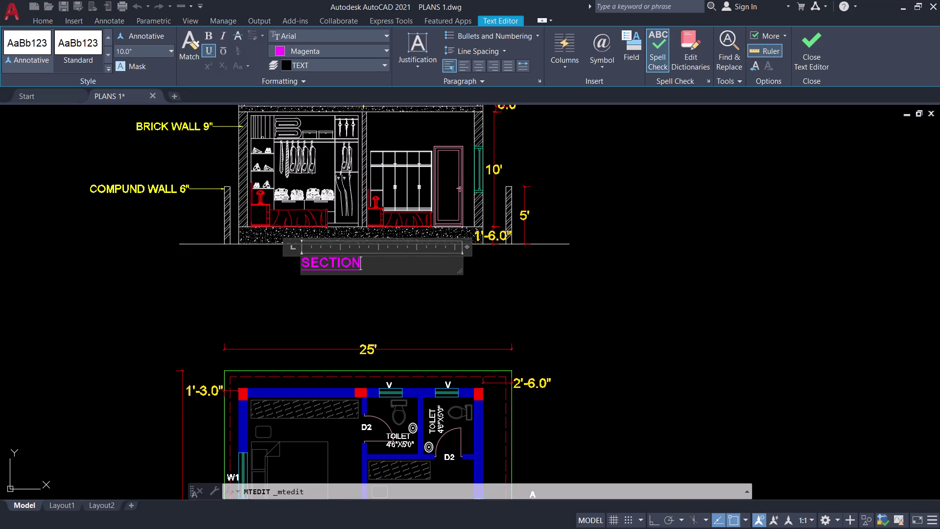
key(space)
key(shift+at)
text(A-A)
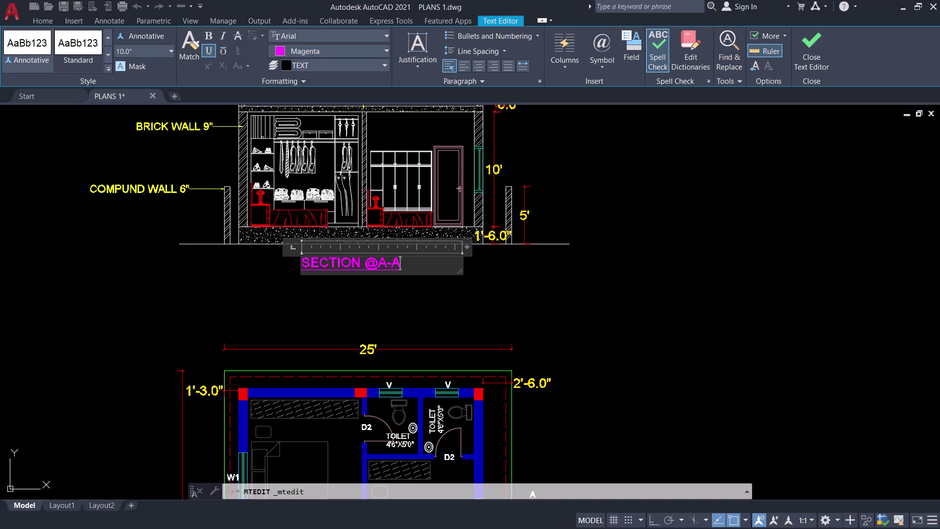
click(465, 292)
middle_drag(445, 272, 434, 337)
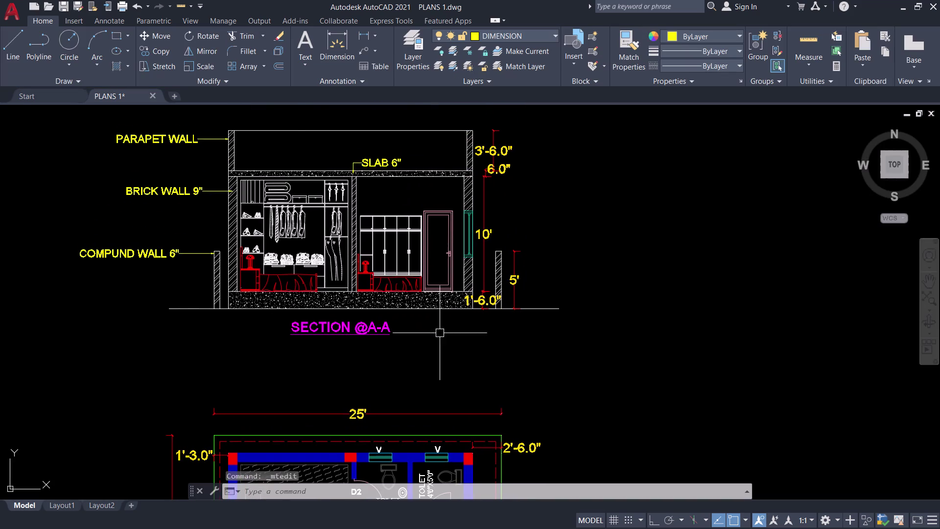
scroll(up, 3)
middle_drag(440, 331, 703, 402)
scroll(down, 3)
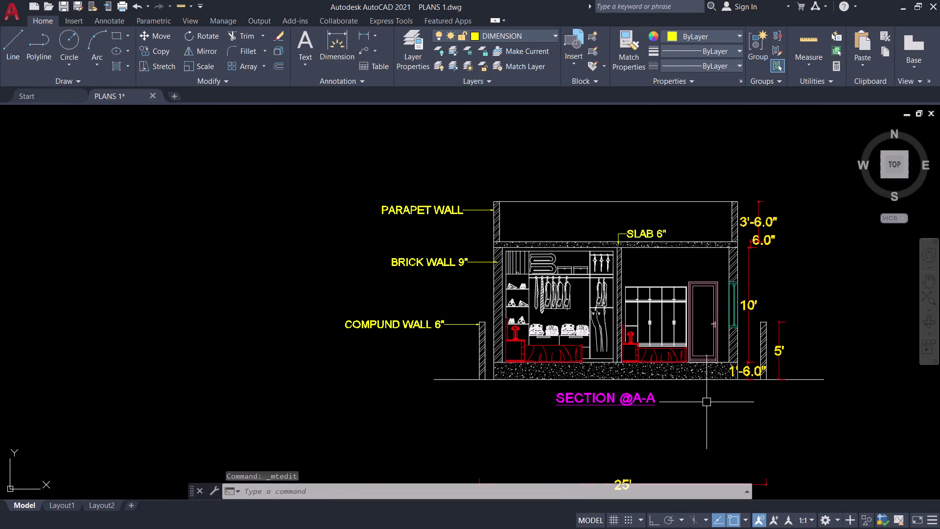
middle_drag(706, 402, 635, 403)
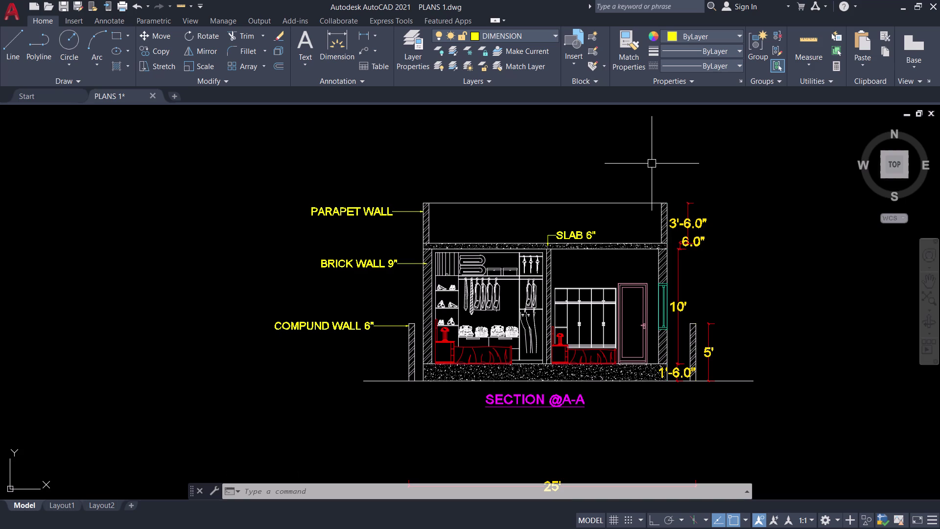
key(ctrl+o)
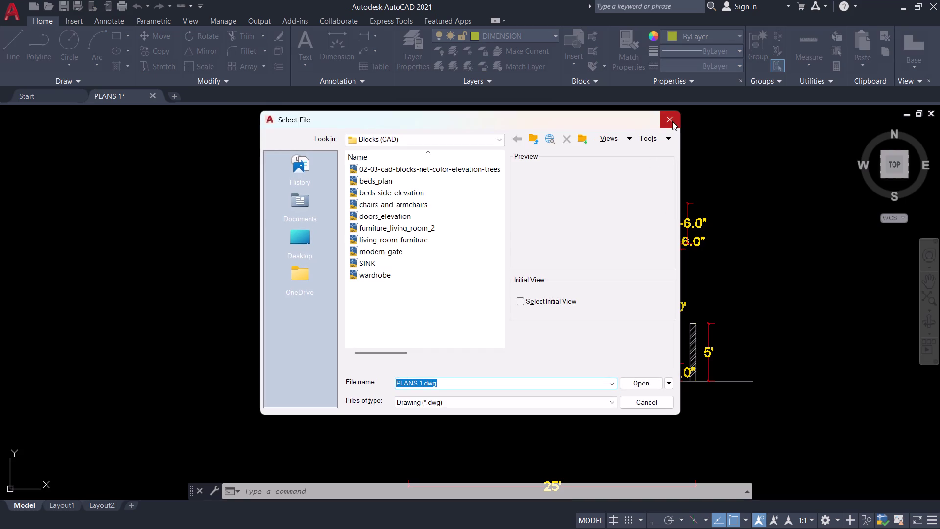
click(673, 122)
key(ctrl+0)
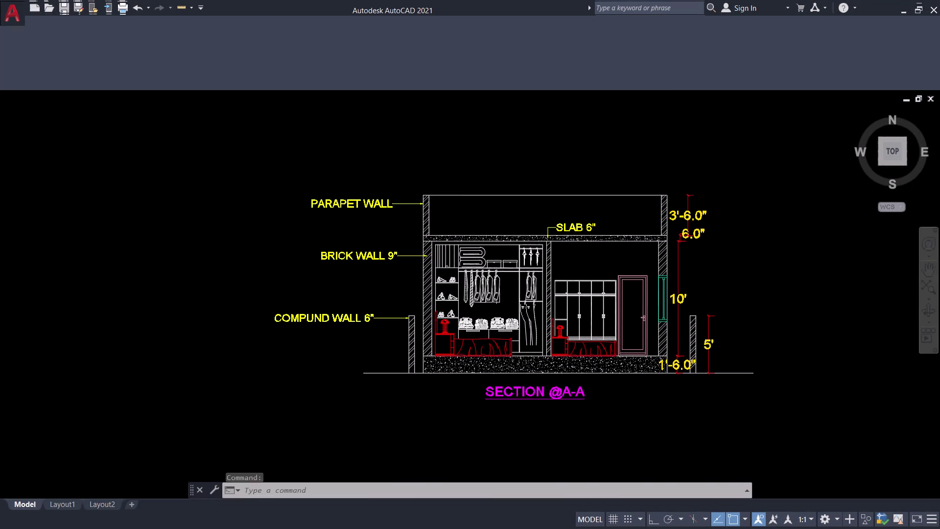
scroll(up, 3)
middle_drag(573, 124, 493, 108)
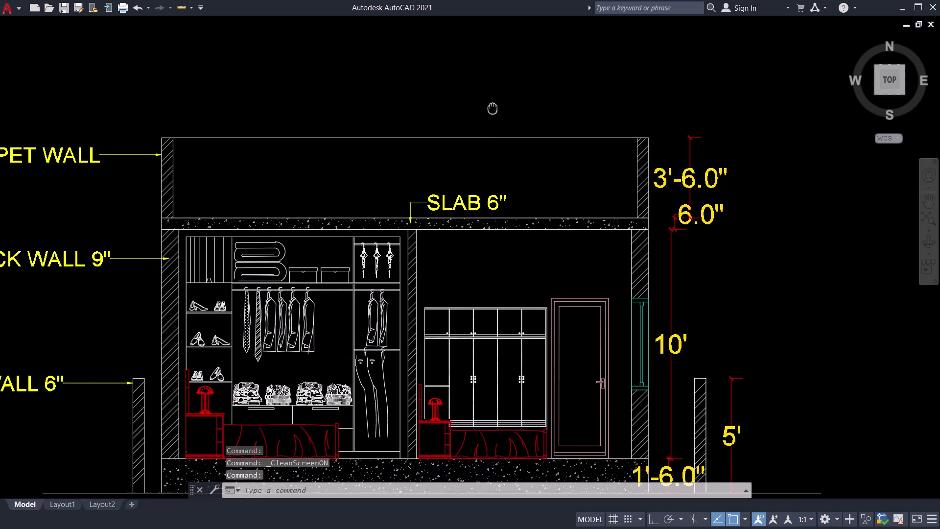
middle_drag(492, 109, 489, 105)
scroll(down, 3)
text(Z)
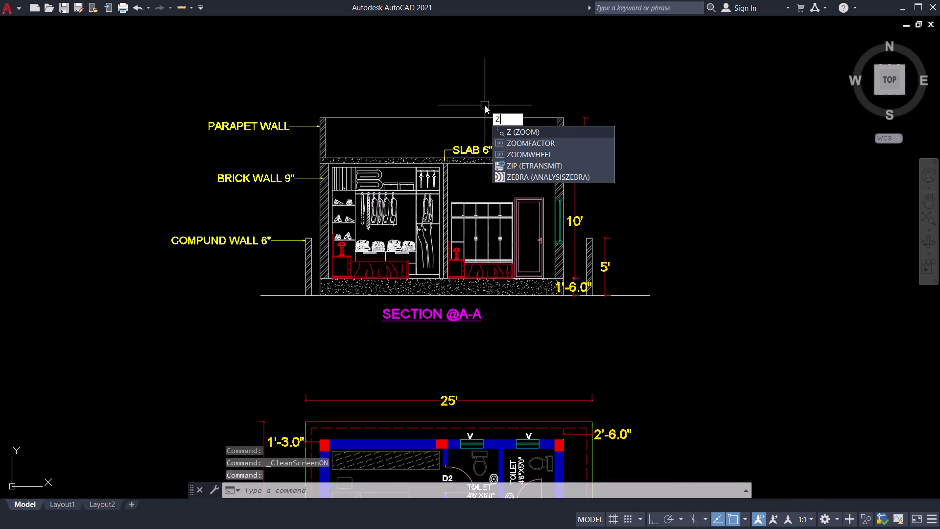
text(OOM)
click(508, 145)
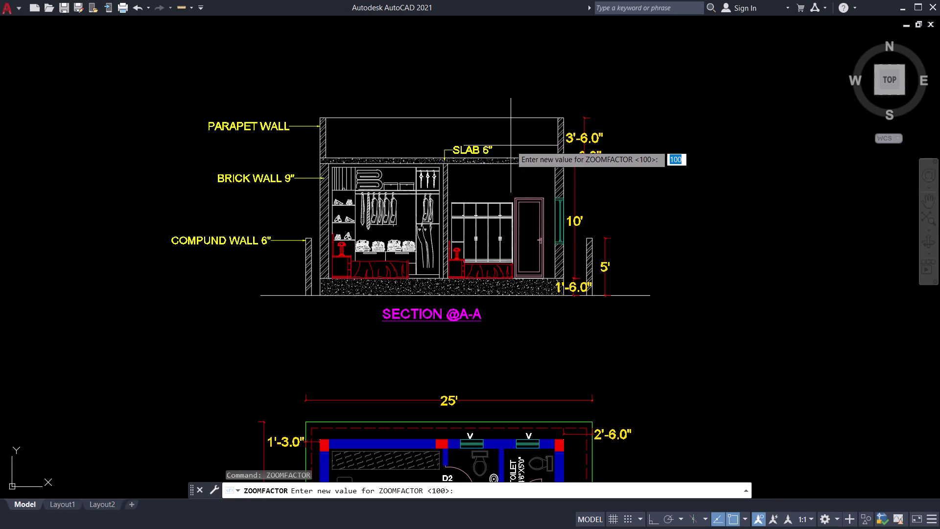
key(3)
key(Return)
scroll(up, 3)
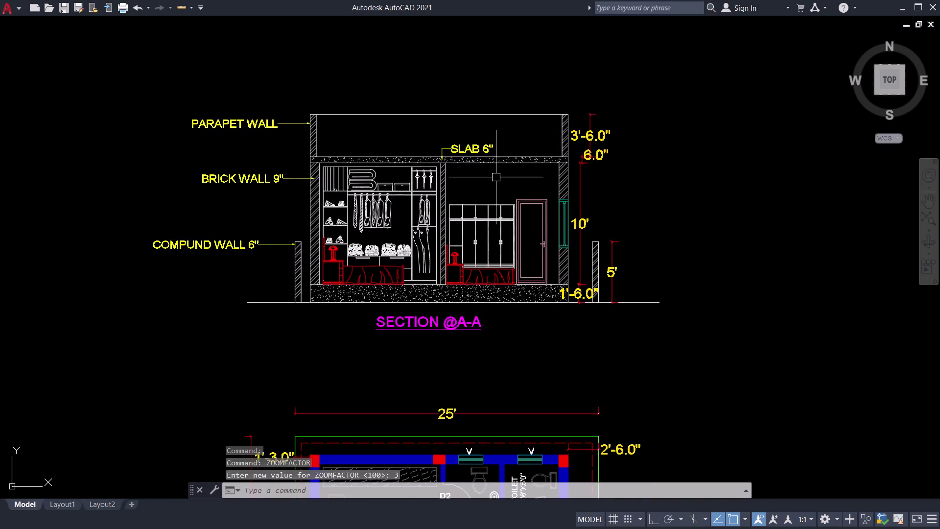
scroll(up, 3)
middle_drag(496, 184, 550, 220)
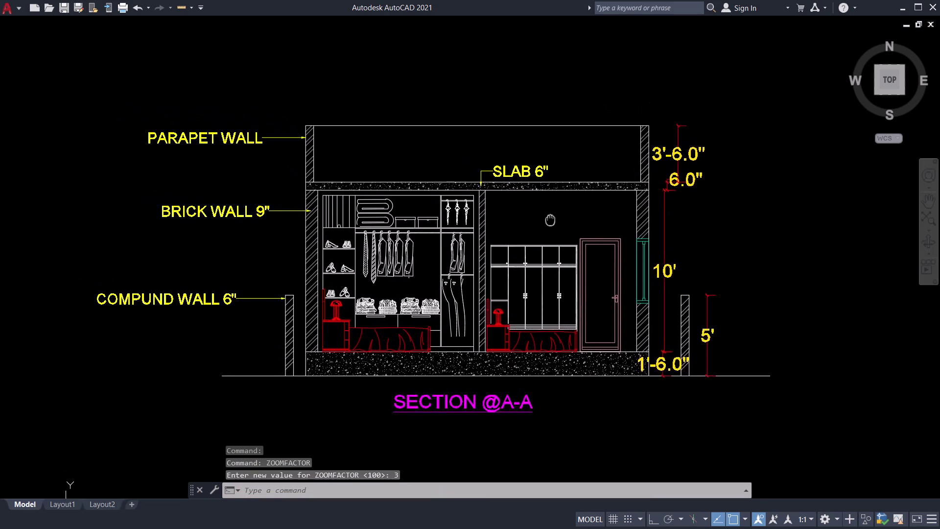
middle_drag(550, 219, 557, 236)
scroll(up, 3)
middle_drag(559, 227, 592, 207)
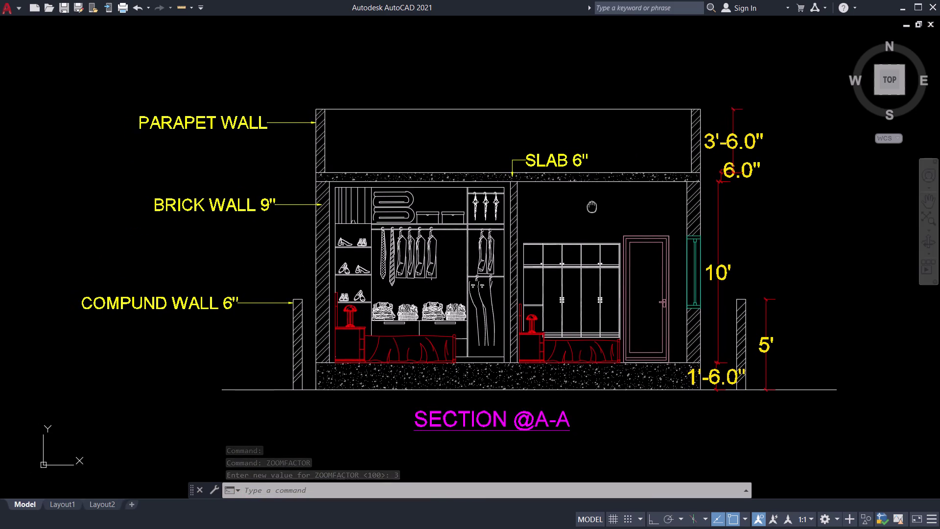
middle_drag(592, 207, 598, 214)
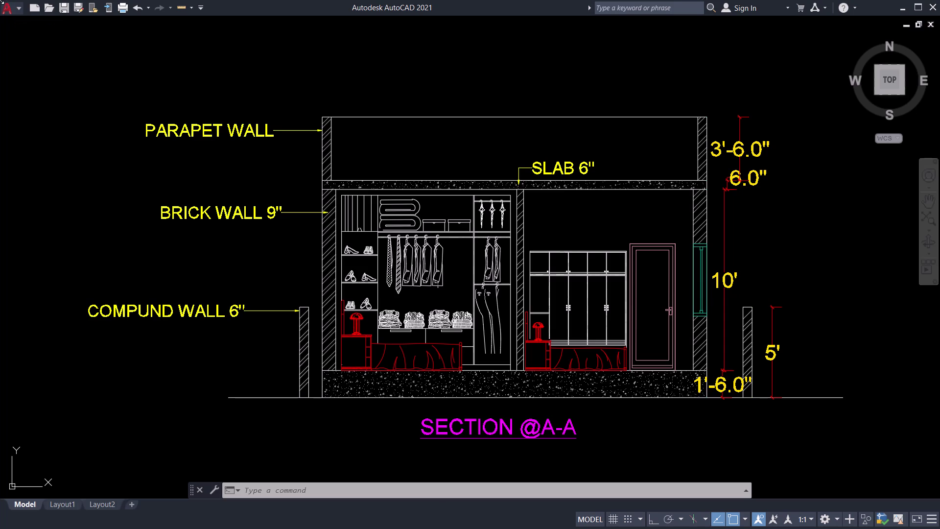
key(Print)
drag(0, 0, 325, 71)
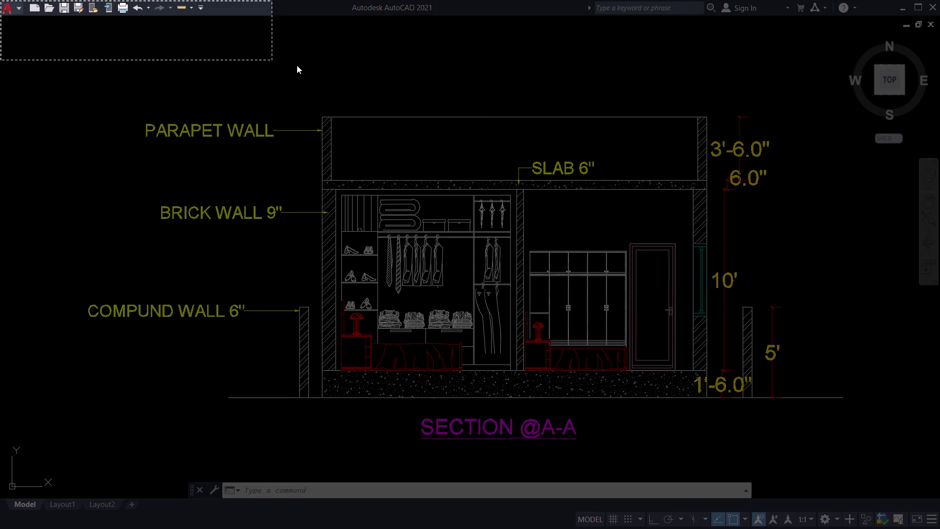
drag(325, 71, 939, 528)
scroll(down, 3)
scroll(down, 3)
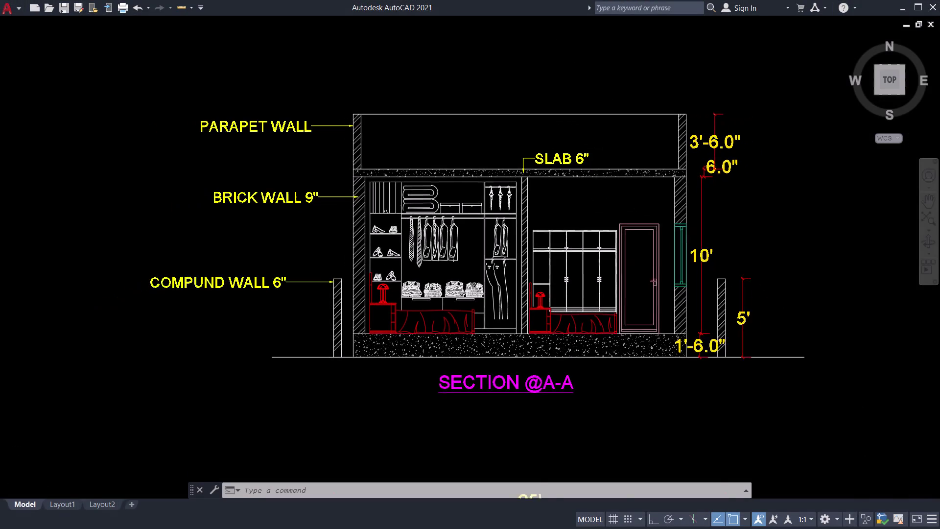
scroll(down, 3)
key(ctrl+0)
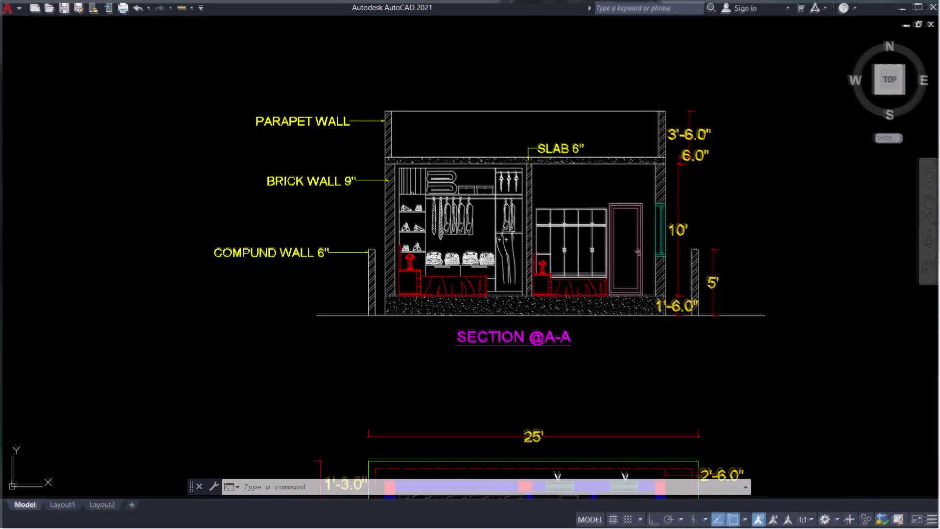
scroll(down, 3)
middle_drag(722, 166, 657, 272)
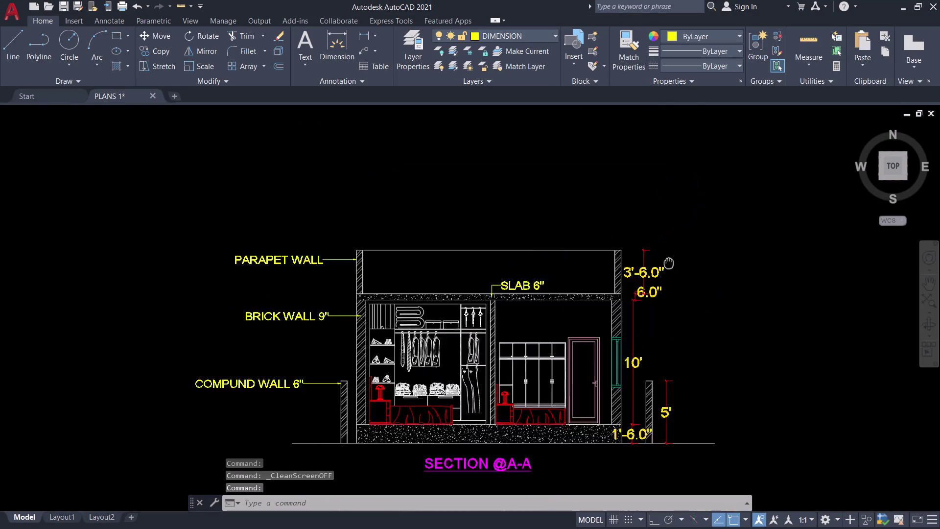
middle_drag(657, 272, 606, 300)
text(ZOOM)
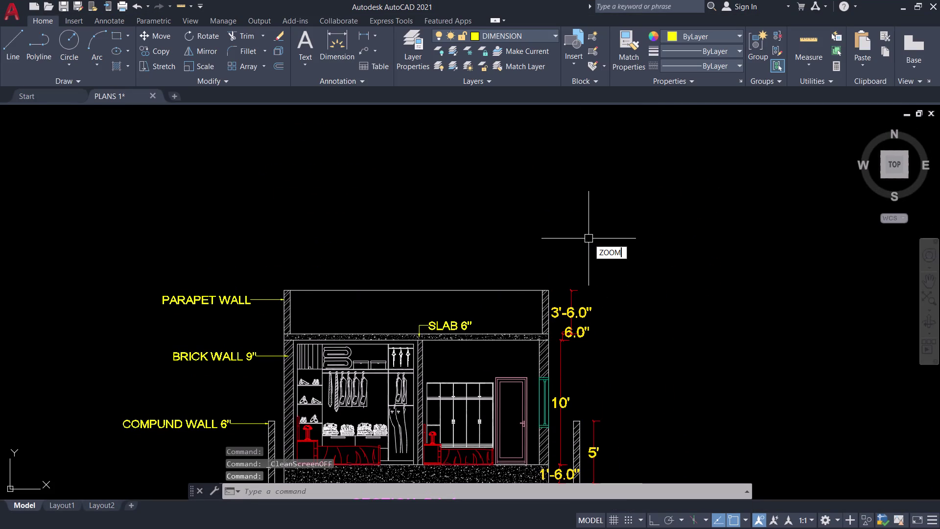
click(616, 273)
text(100)
key(Return)
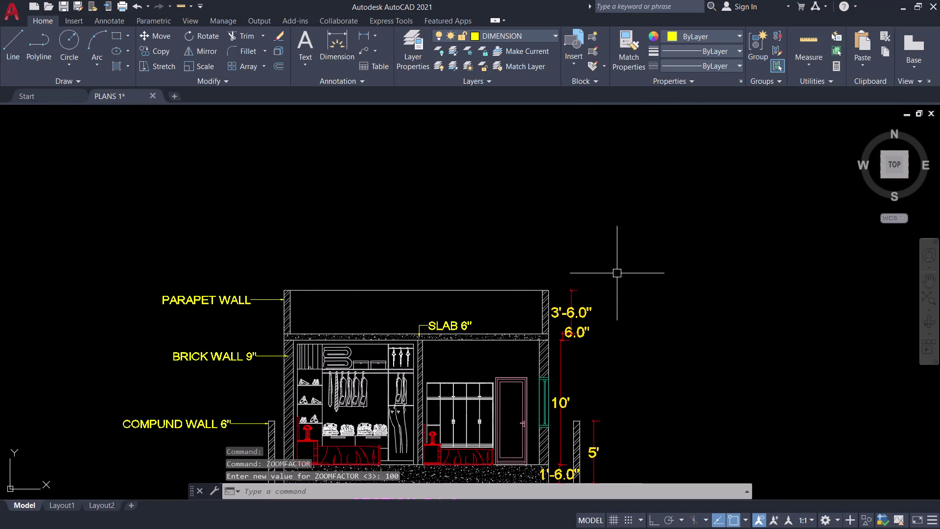